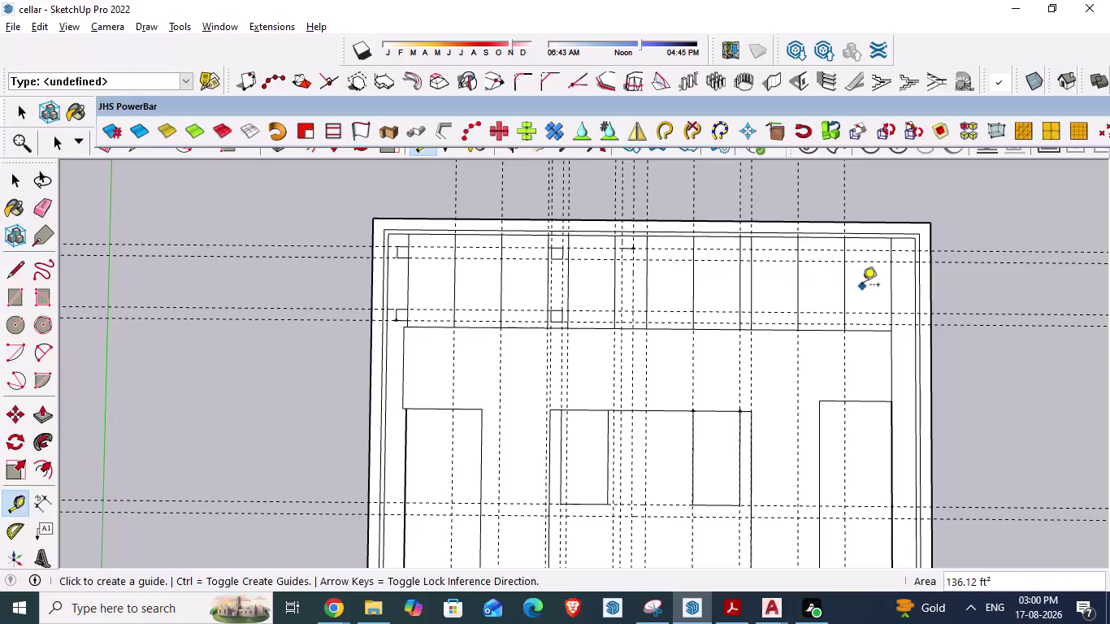
Glance at the AutoCAD parking plan and come back to the SketchUp model.
key(alt+Tab)
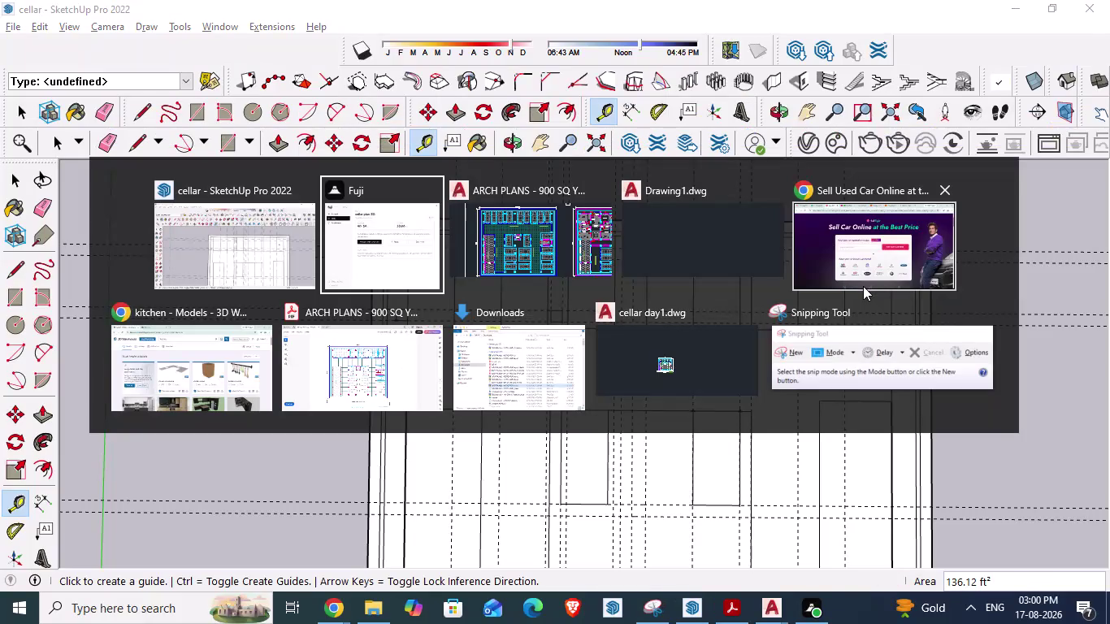
key(alt+Tab)
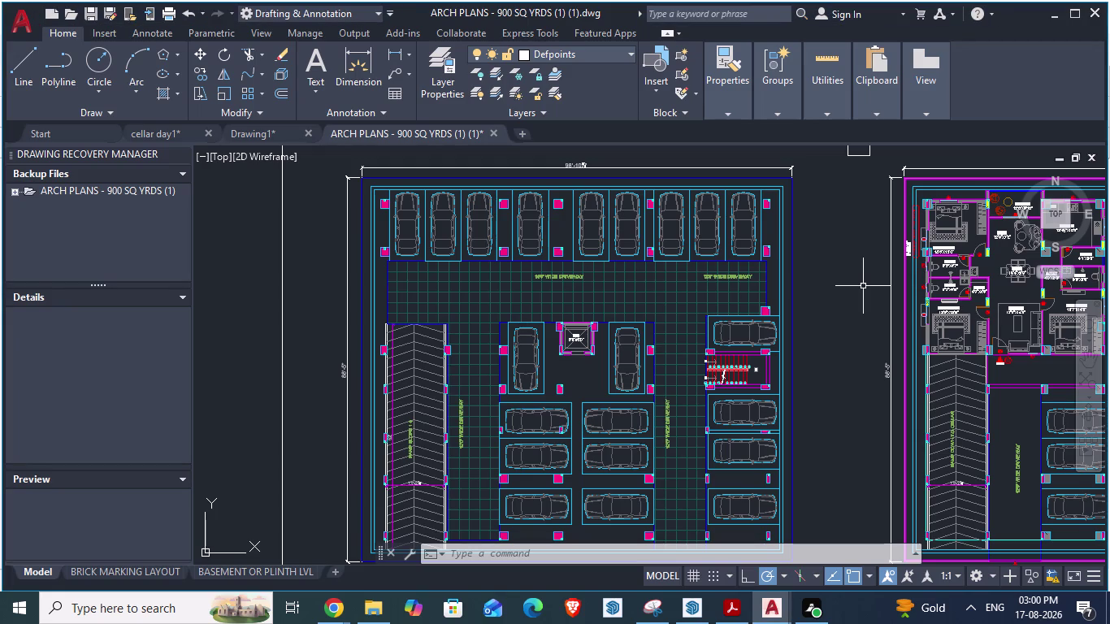
key(alt+Tab)
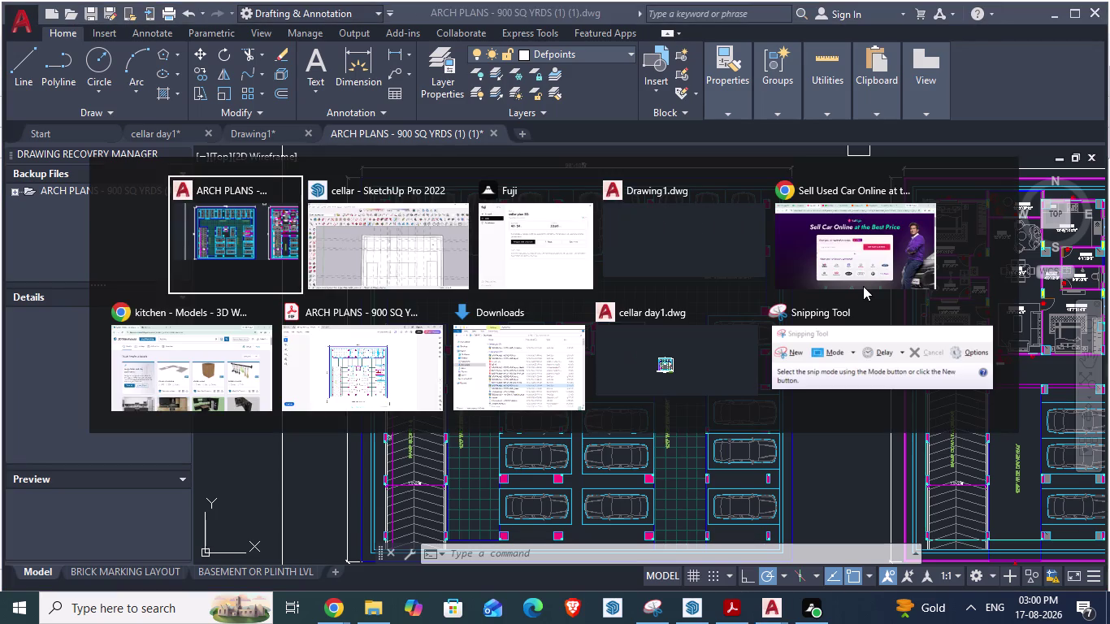
key(alt+Tab)
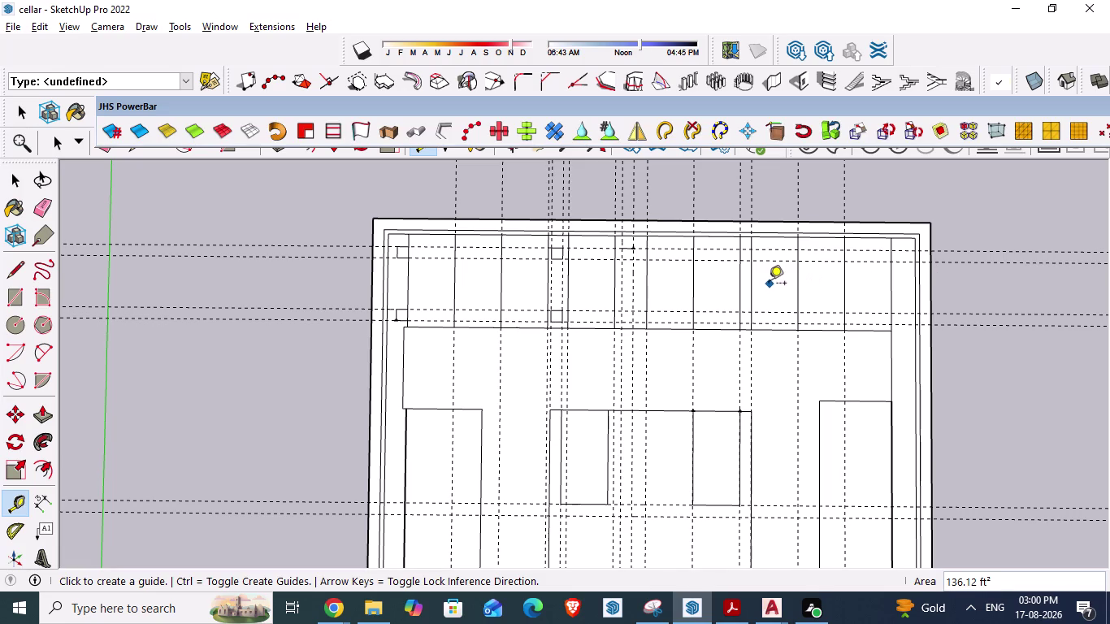
Zoom in and place a guide 6" beside the grid line near the top walls.
scroll(down, 3)
scroll(up, 3)
scroll(up, 3)
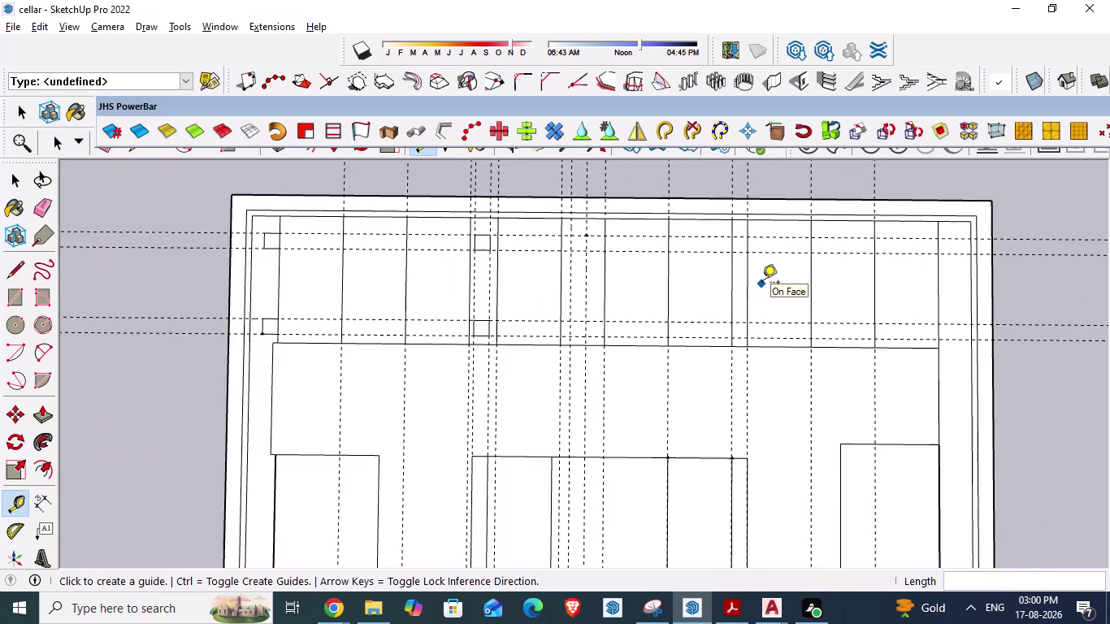
scroll(up, 3)
scroll(up, 3)
scroll(up, 3)
scroll(down, 3)
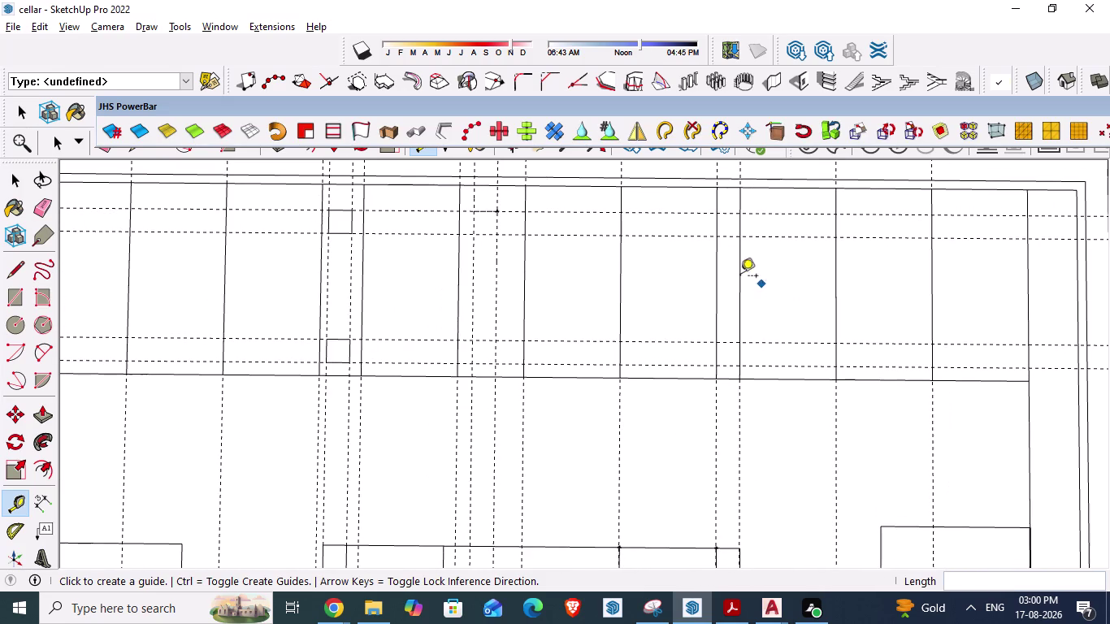
click(719, 199)
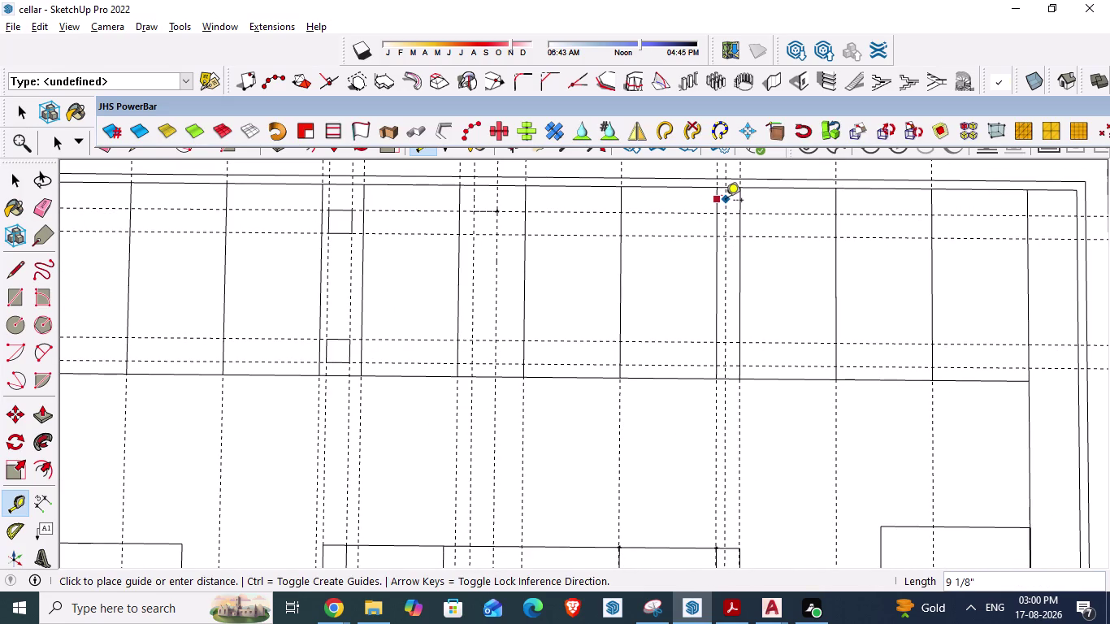
key(6)
key(shift+quotedbl)
key(Return)
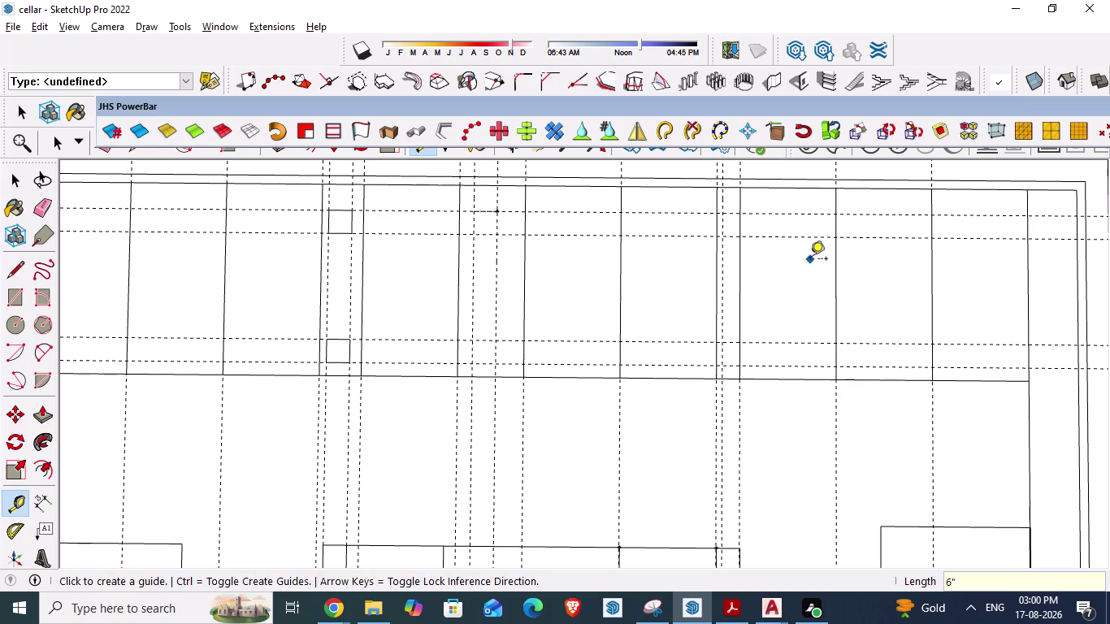
Save the model, zoom out, and switch to the AutoCAD parking plan.
key(ctrl+s)
scroll(down, 3)
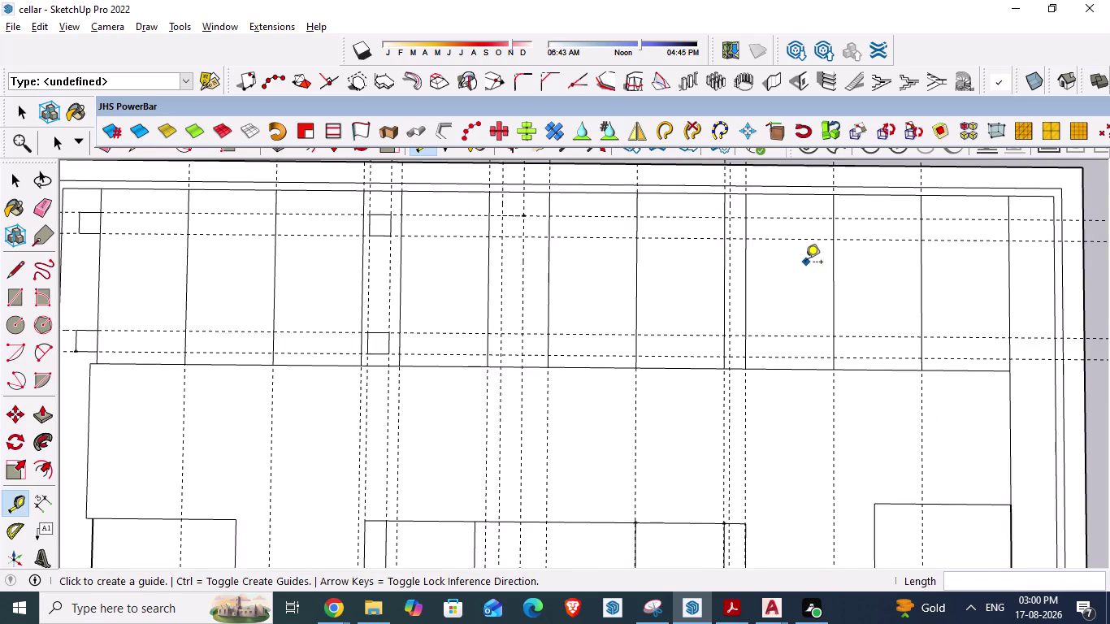
scroll(down, 3)
key(alt+Tab)
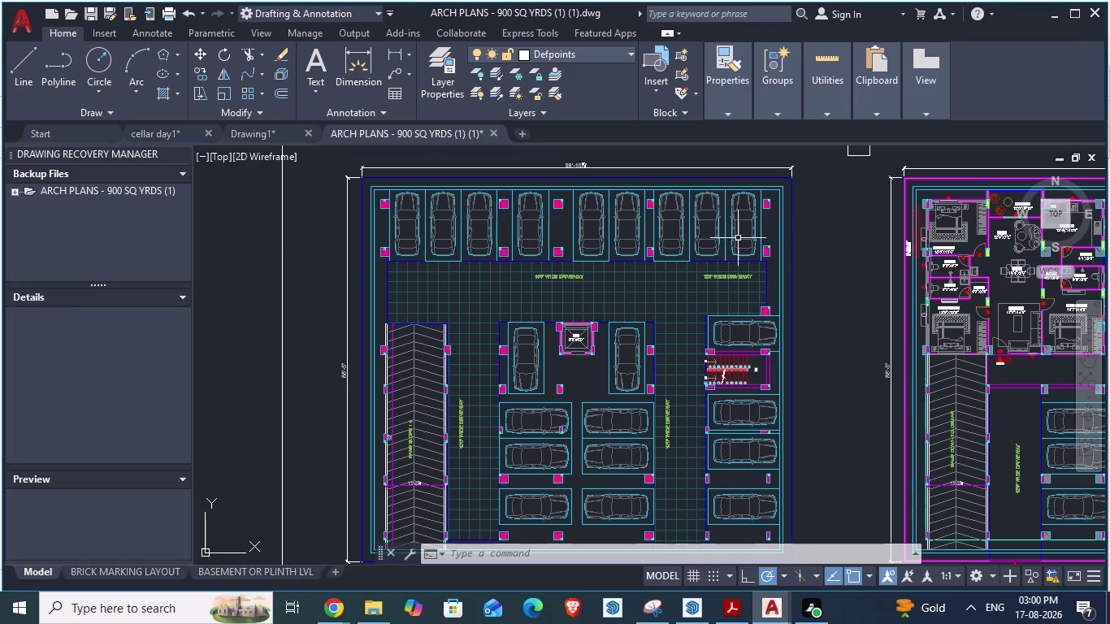
Zoom to a magenta column square and start an aligned dimension (DA).
scroll(up, 3)
key(space)
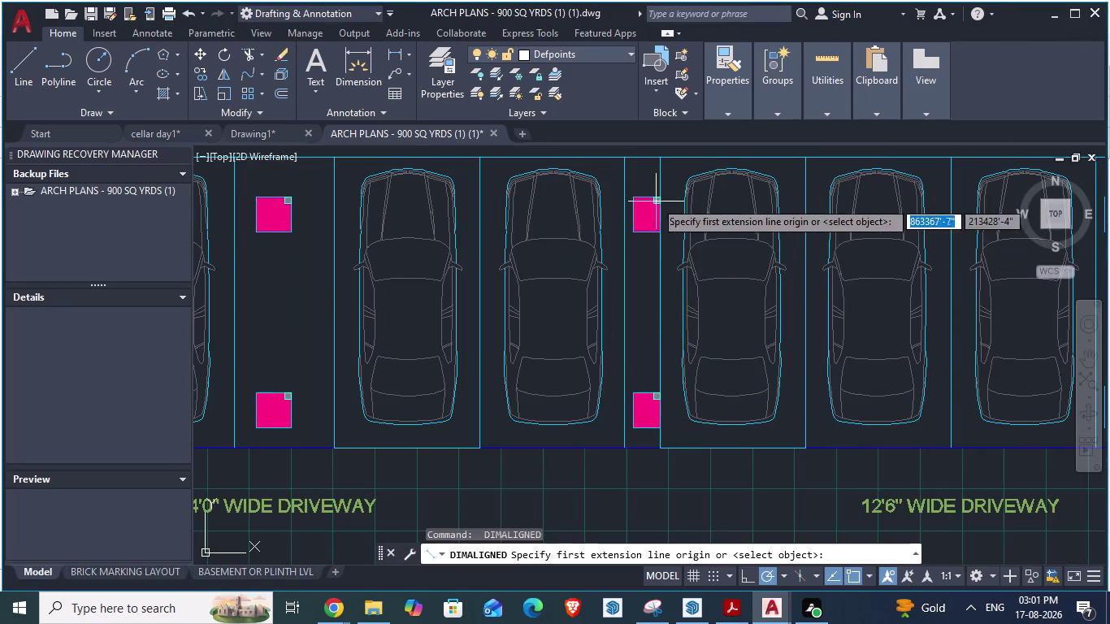
scroll(up, 3)
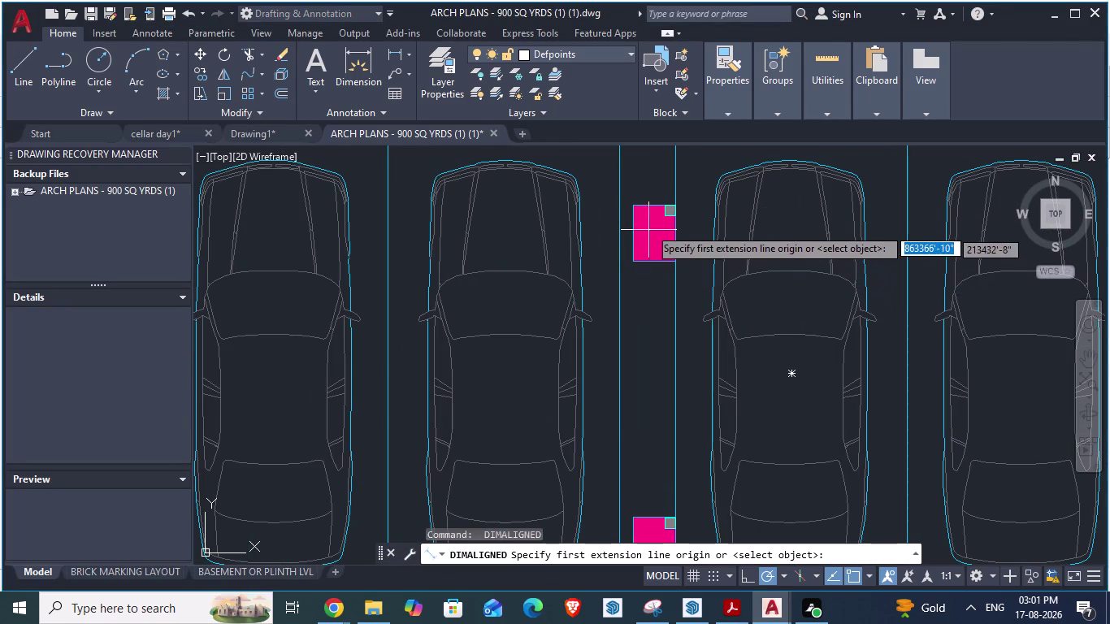
key(space)
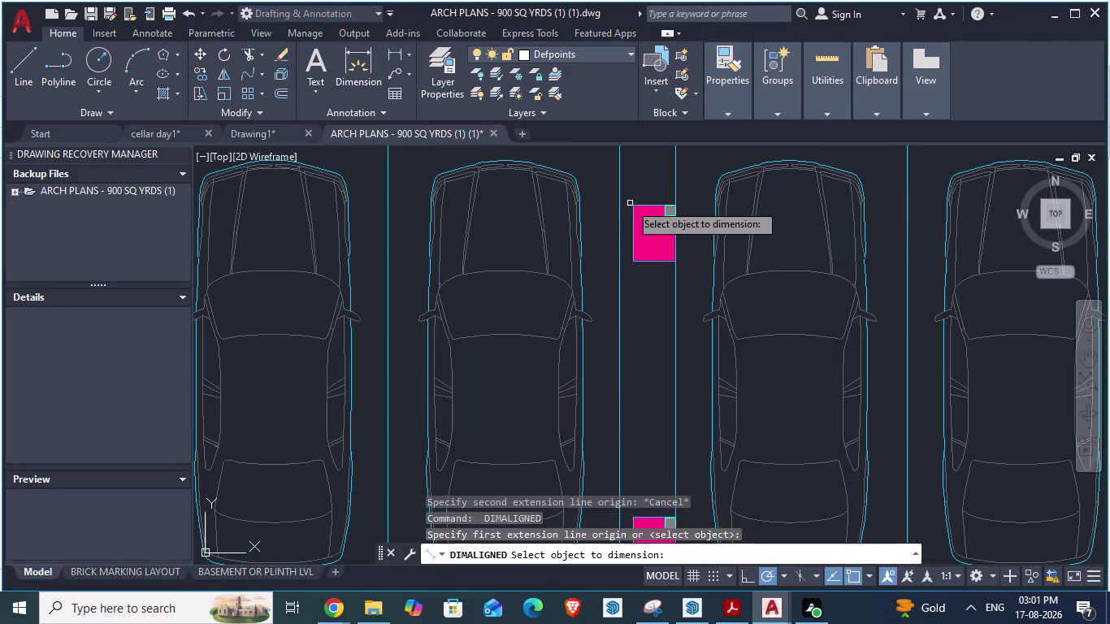
key(Escape)
text(da)
key(Return)
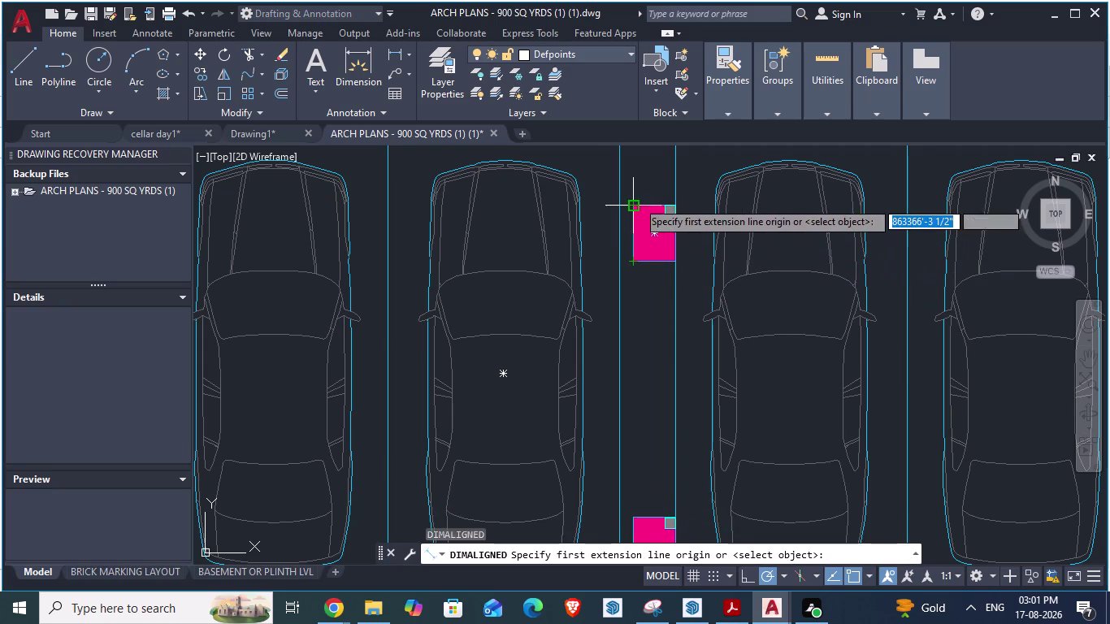
Snap the column corners to read the 0'-9" width, then return to SketchUp.
click(637, 201)
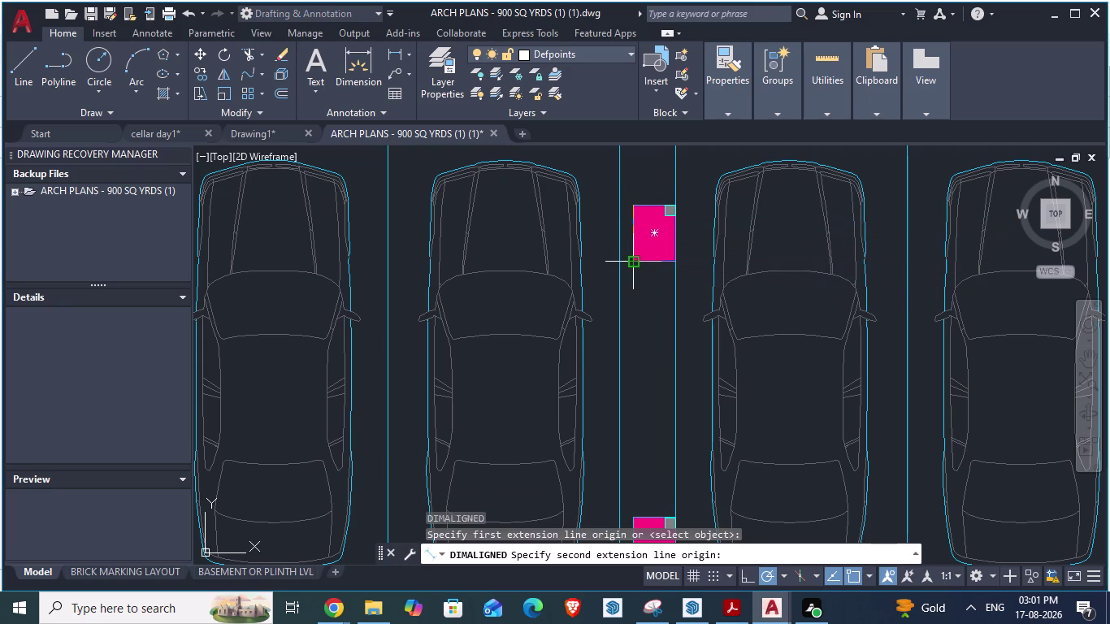
key(Escape)
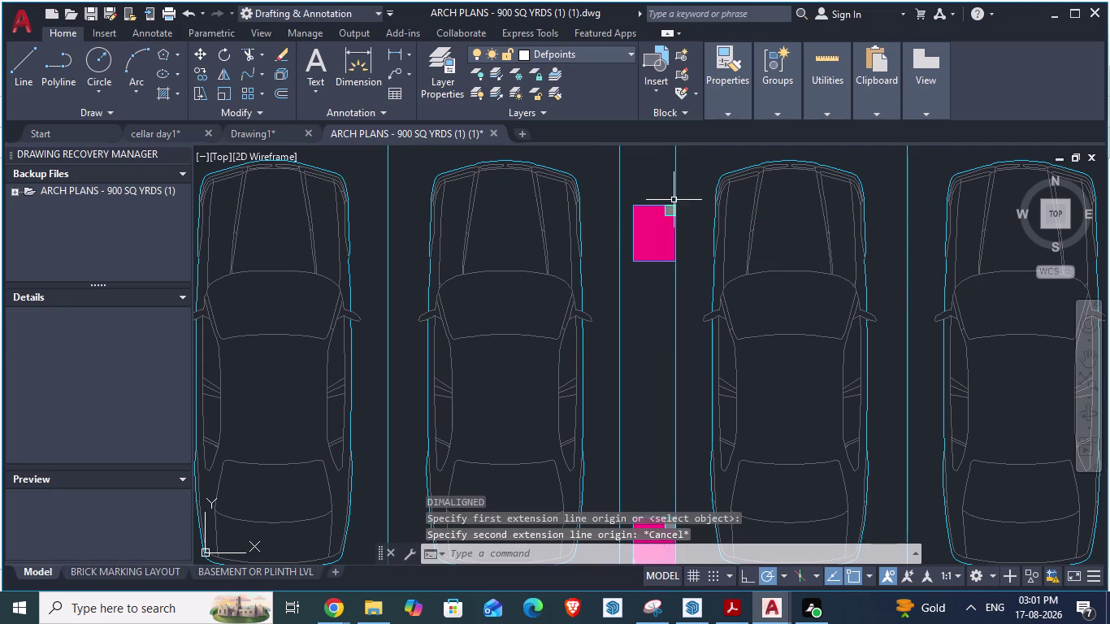
key(space)
click(675, 205)
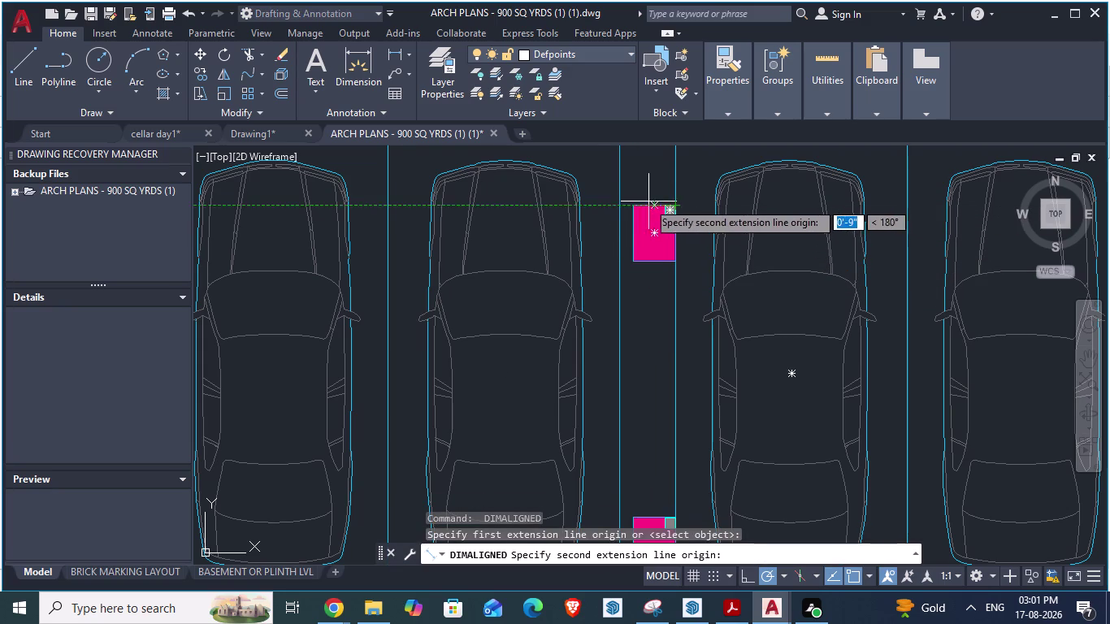
key(Escape)
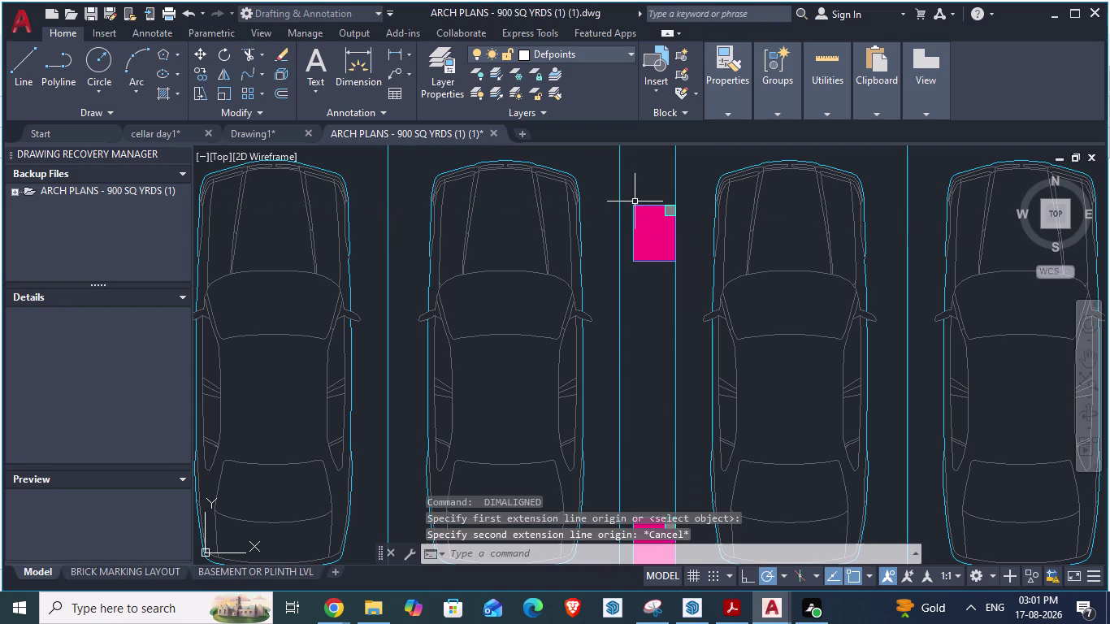
key(alt+Tab)
key(alt+Tab)
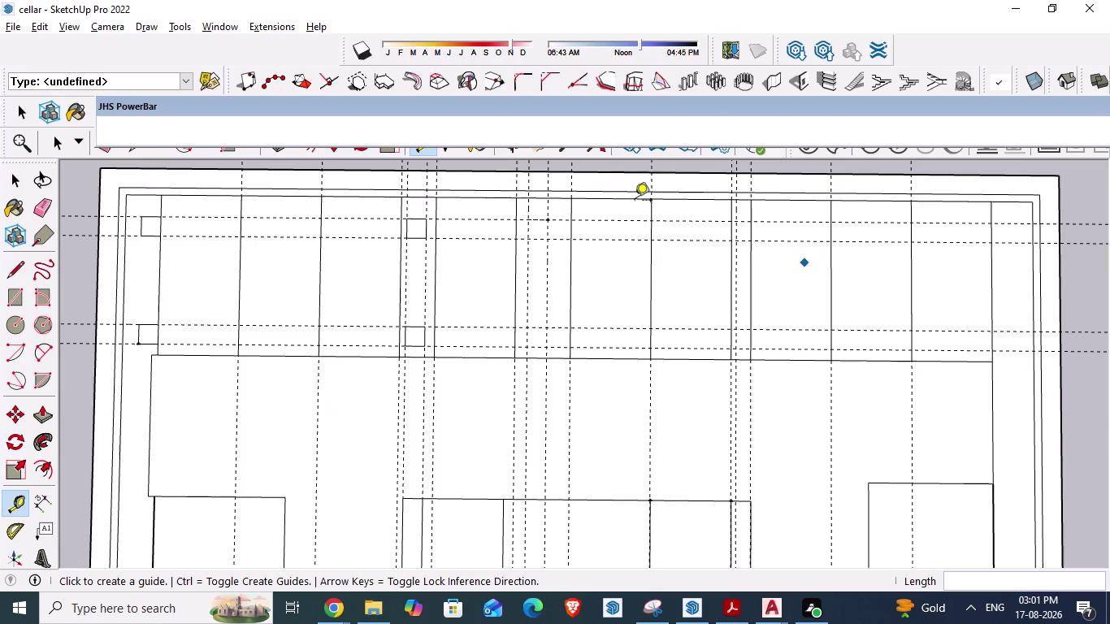
Place a guide 1' 6" from the vertical grid line.
scroll(down, 3)
scroll(up, 3)
click(719, 216)
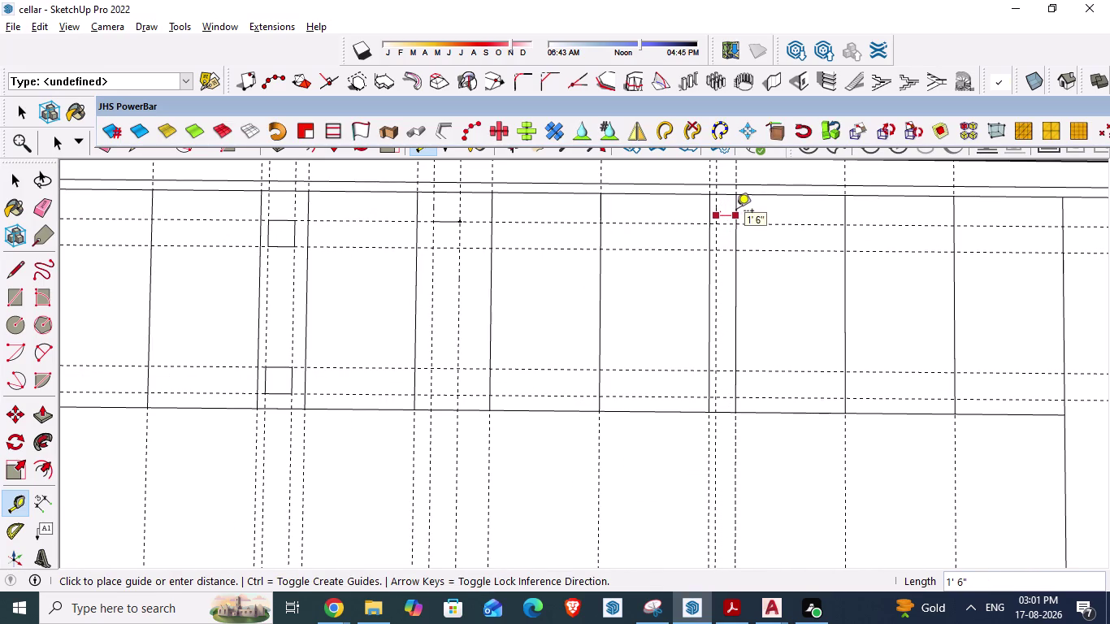
key(Escape)
scroll(down, 3)
scroll(down, 3)
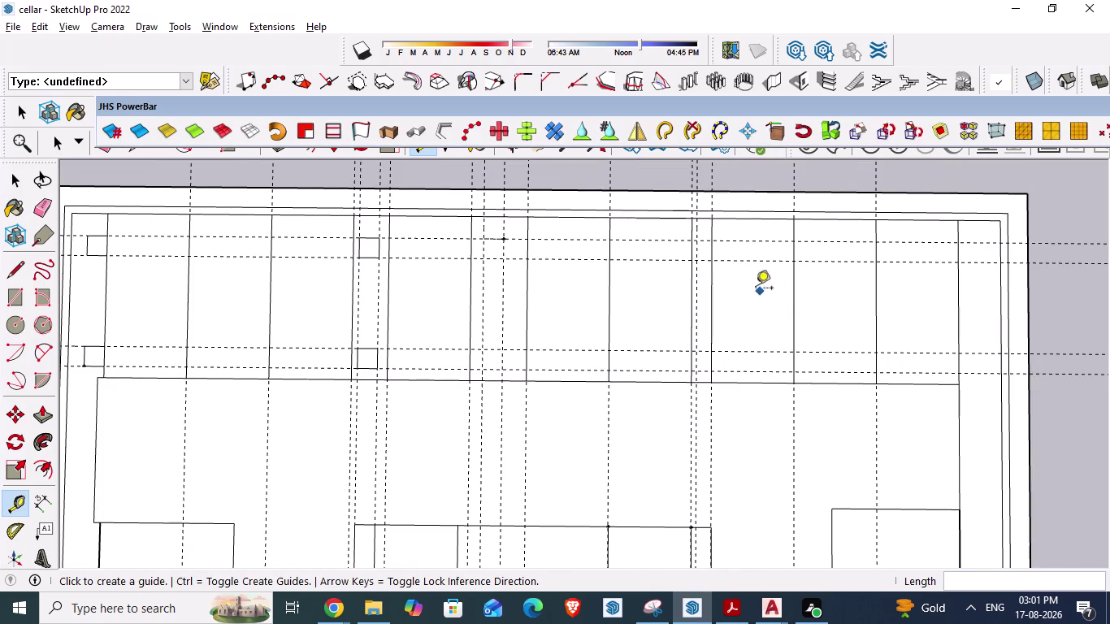
scroll(up, 3)
Trace the upper column square with the Line tool at the guide crossing.
key(l)
key(Return)
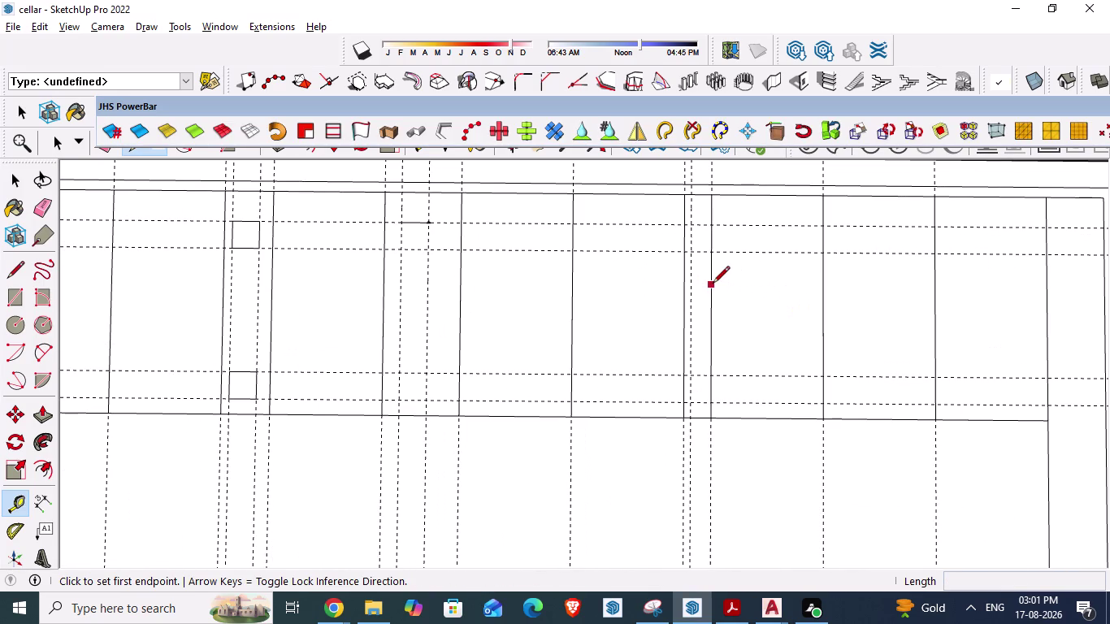
click(712, 227)
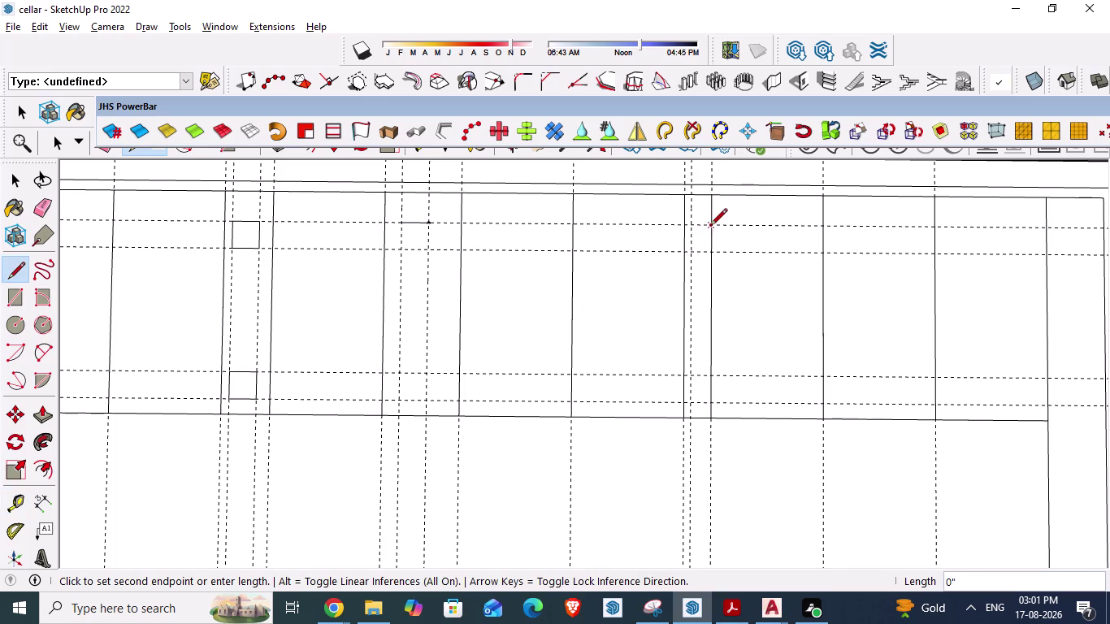
click(692, 226)
click(690, 247)
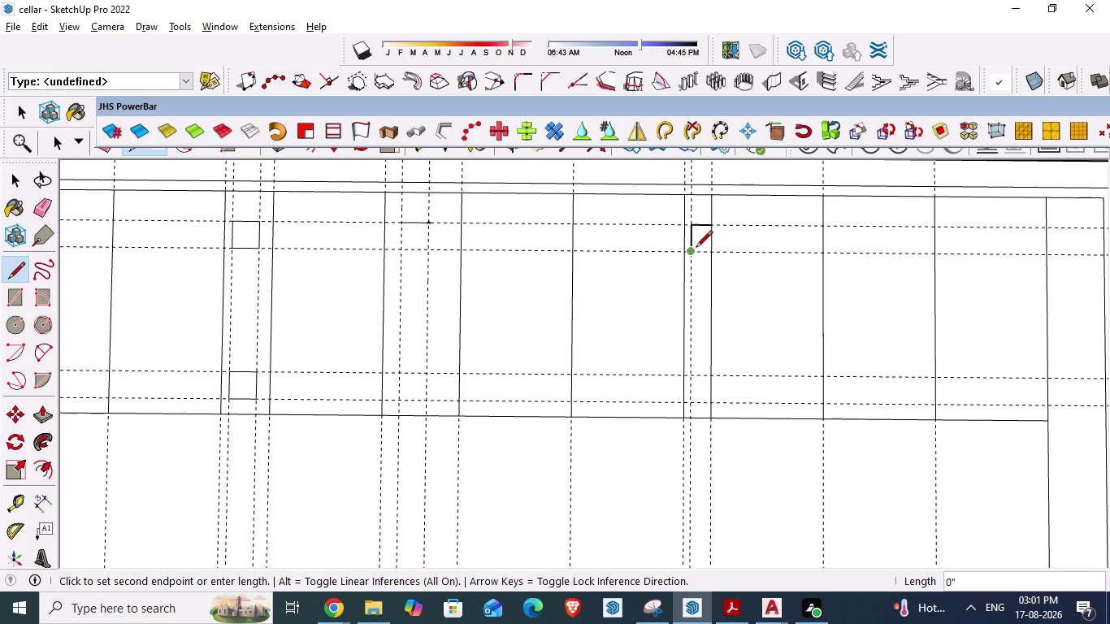
click(714, 253)
key(Escape)
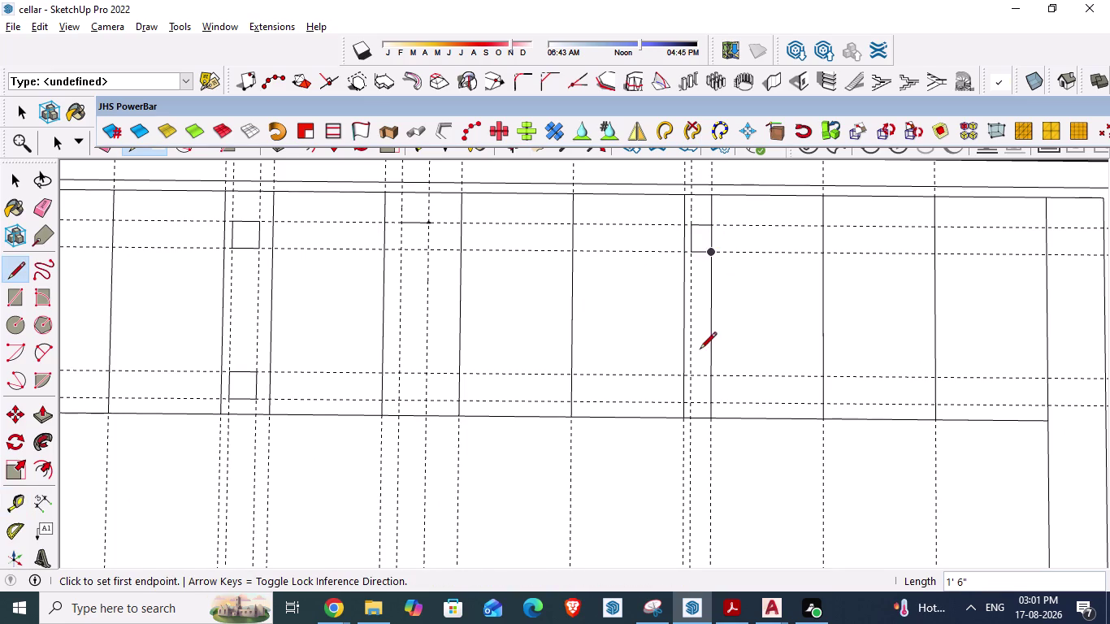
Trace the matching lower column square on the same column line.
scroll(down, 3)
scroll(up, 3)
click(712, 379)
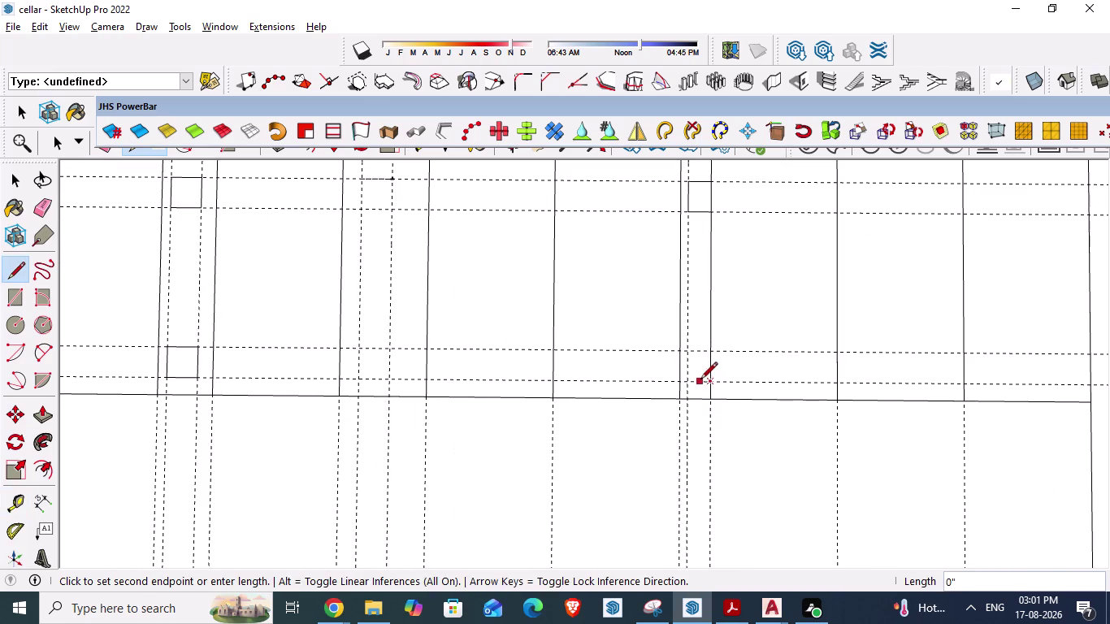
click(691, 380)
click(687, 351)
click(711, 351)
key(Escape)
Zoom out over the grid and switch to the AutoCAD parking plan.
scroll(down, 3)
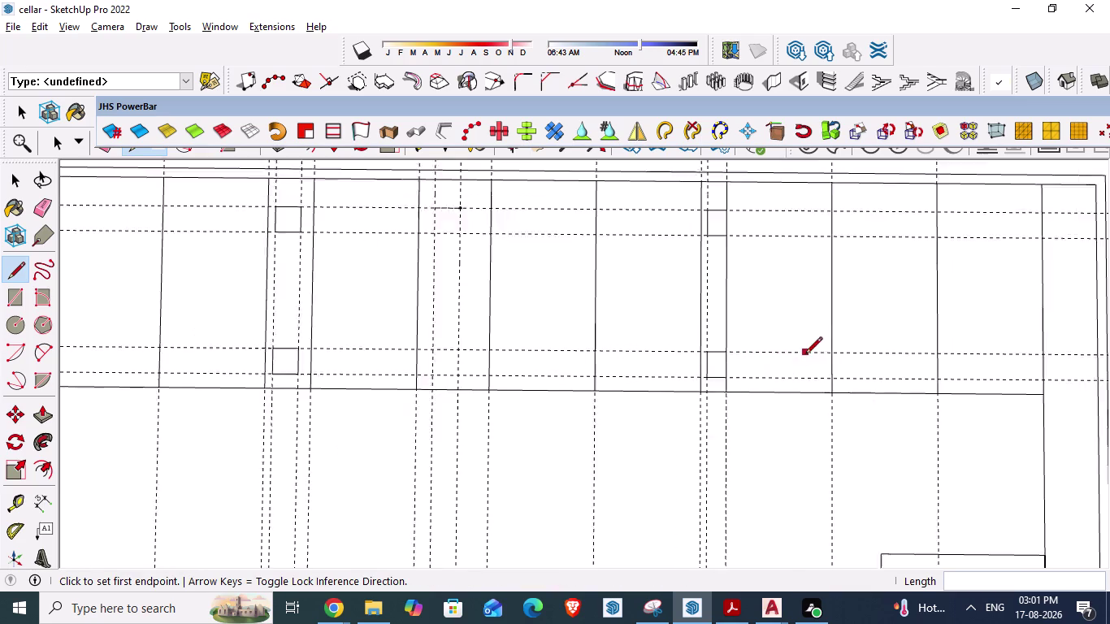
scroll(down, 3)
scroll(up, 3)
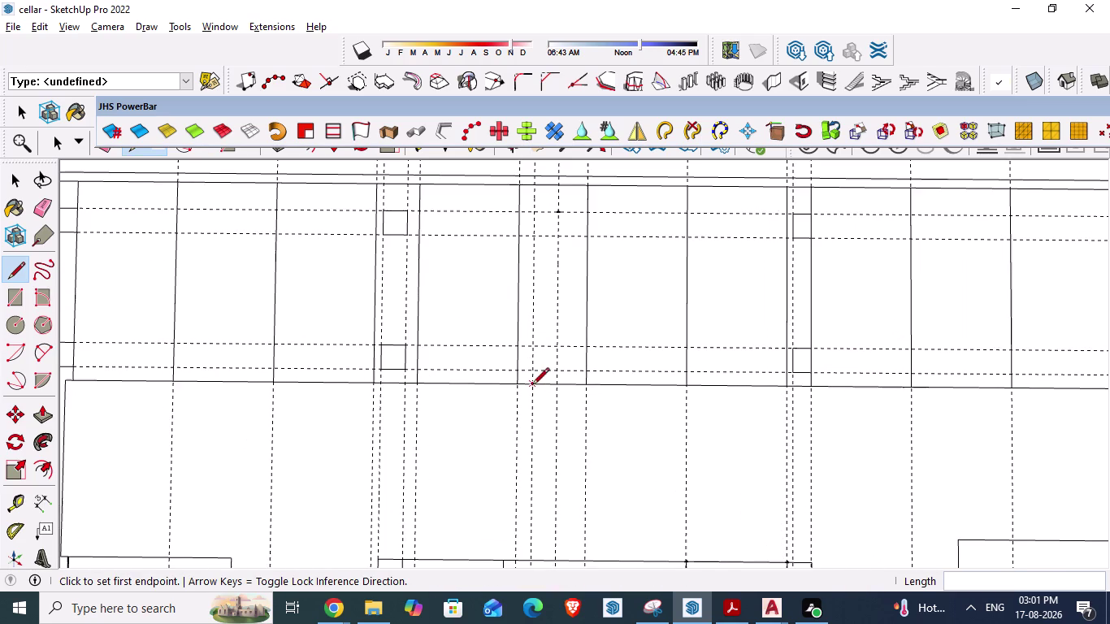
scroll(down, 3)
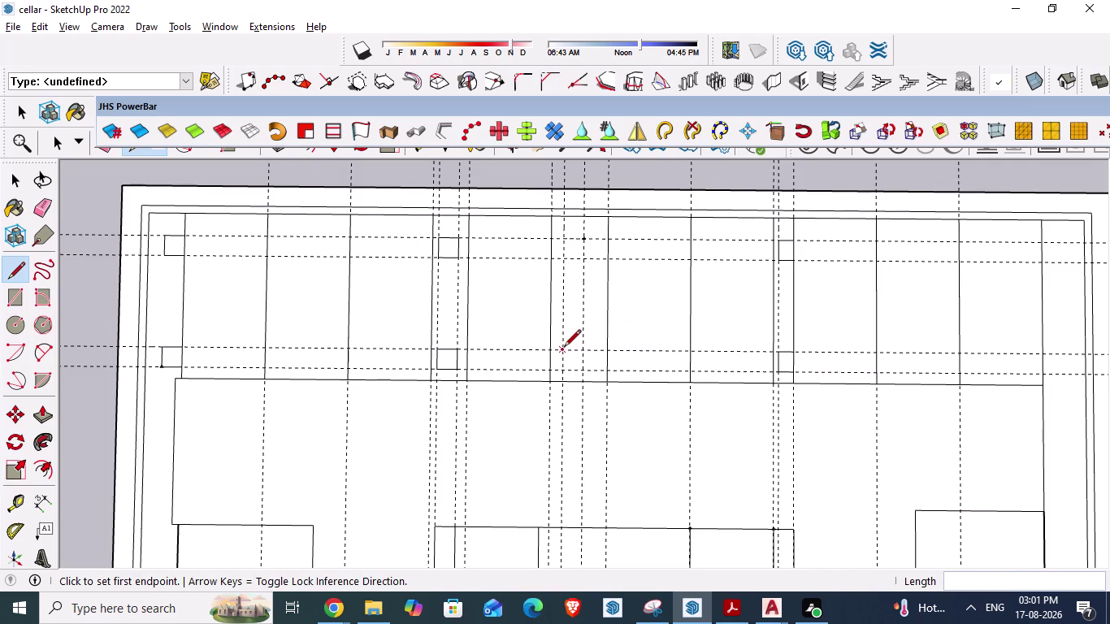
key(alt+Tab)
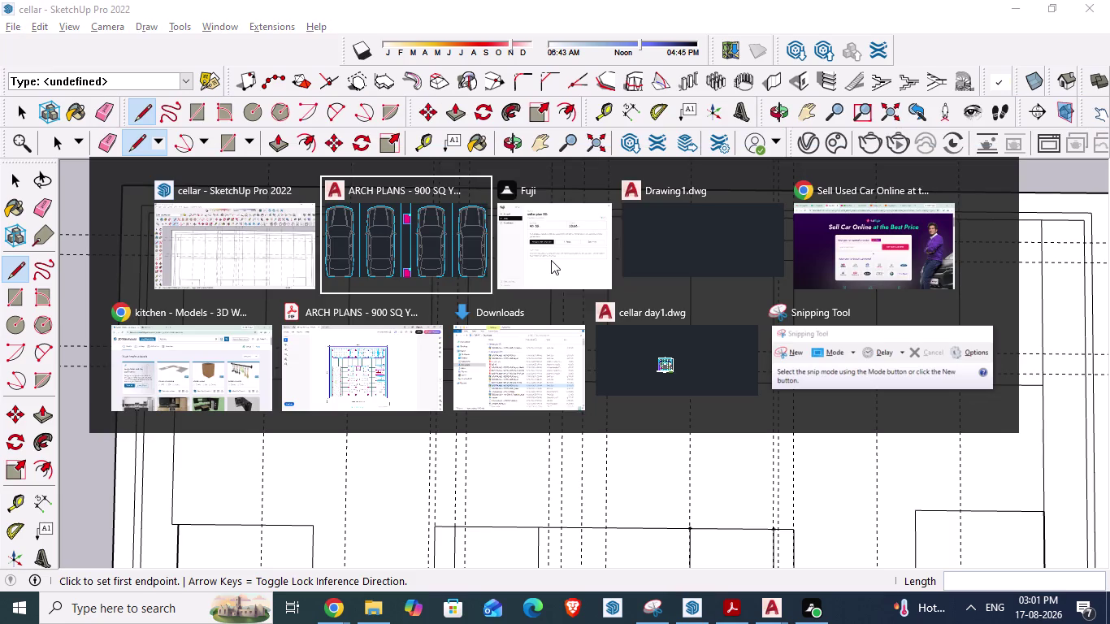
key(alt+Tab)
key(alt+Tab)
key(alt+Tab)
key(alt+Tab)
key(alt+Tab)
key(alt+Tab)
key(alt+Tab)
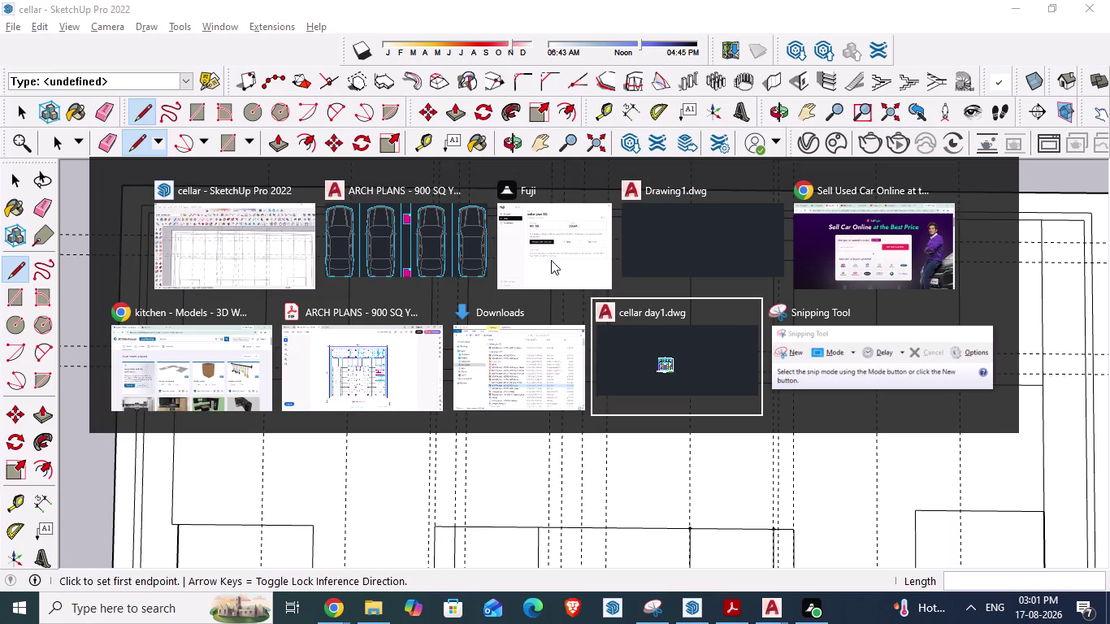
key(alt+Tab)
key(alt+Tab)
key(alt+Tab)
key(alt+Tab)
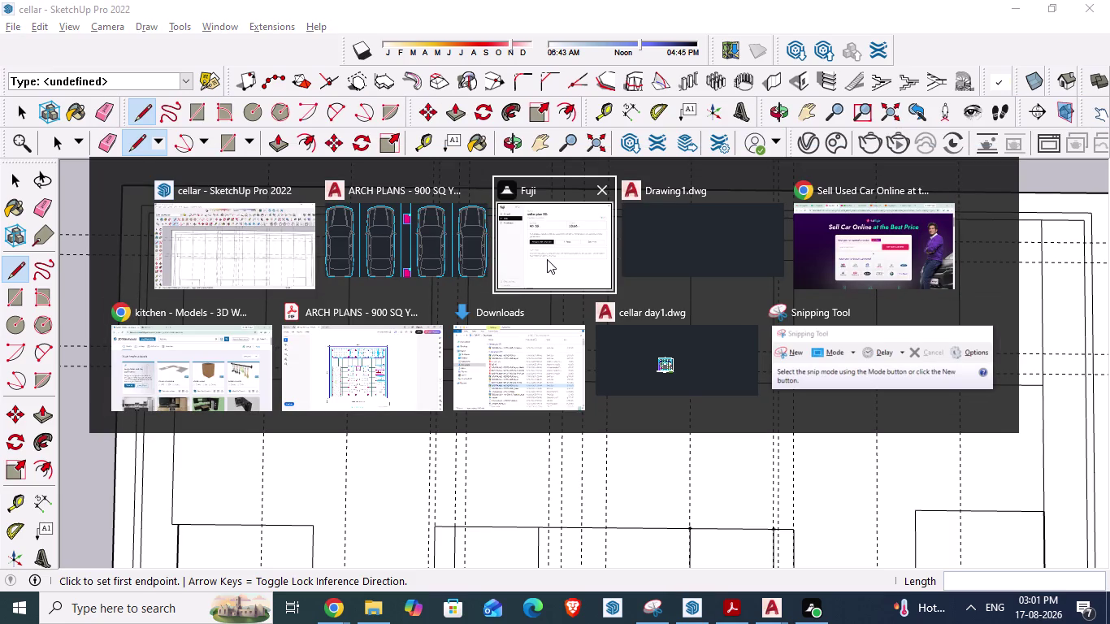
key(alt+Left)
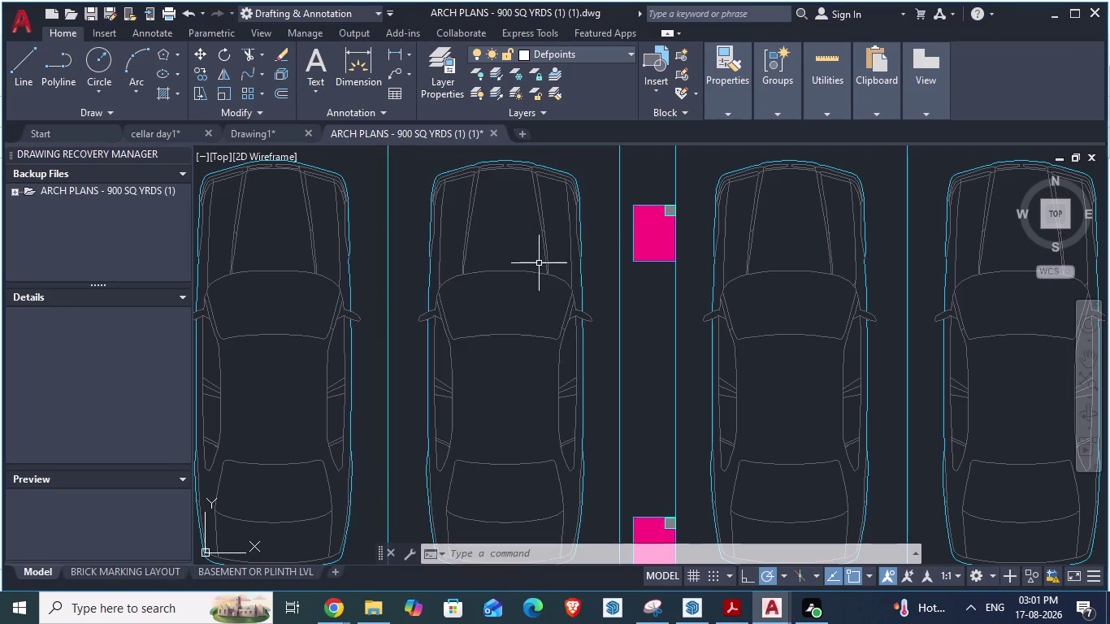
scroll(down, 3)
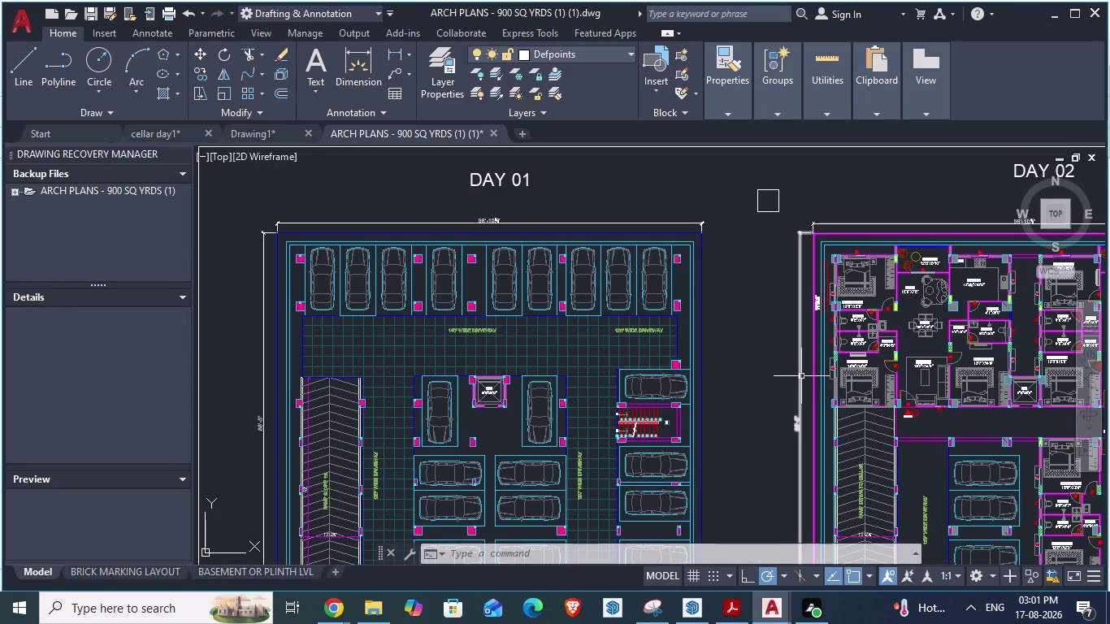
scroll(up, 3)
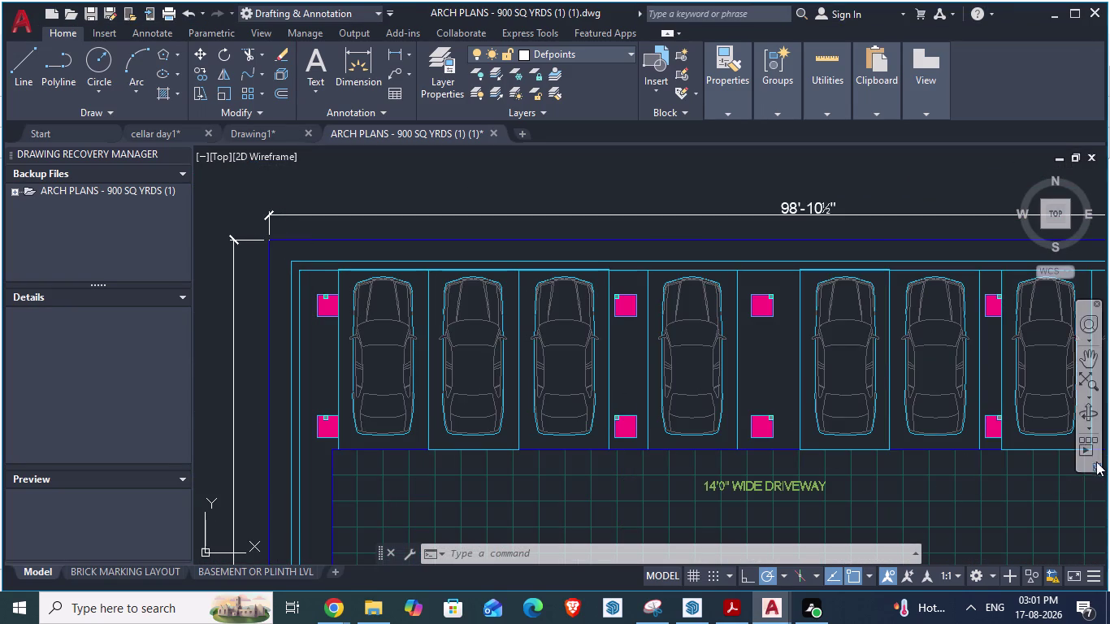
scroll(down, 3)
scroll(down, 3)
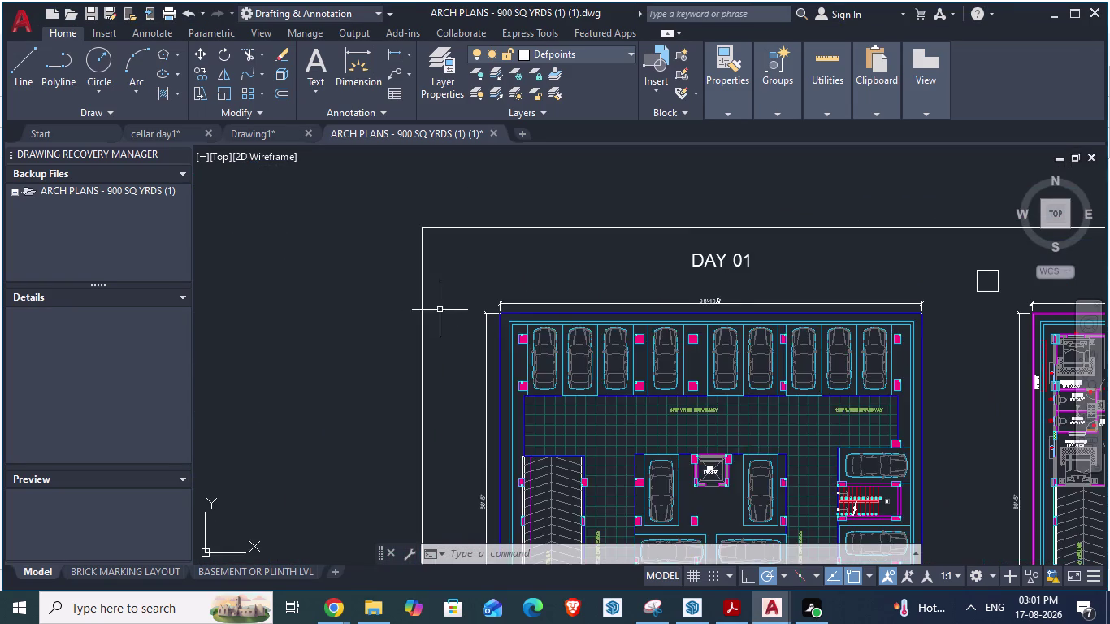
scroll(up, 3)
key(alt+Tab)
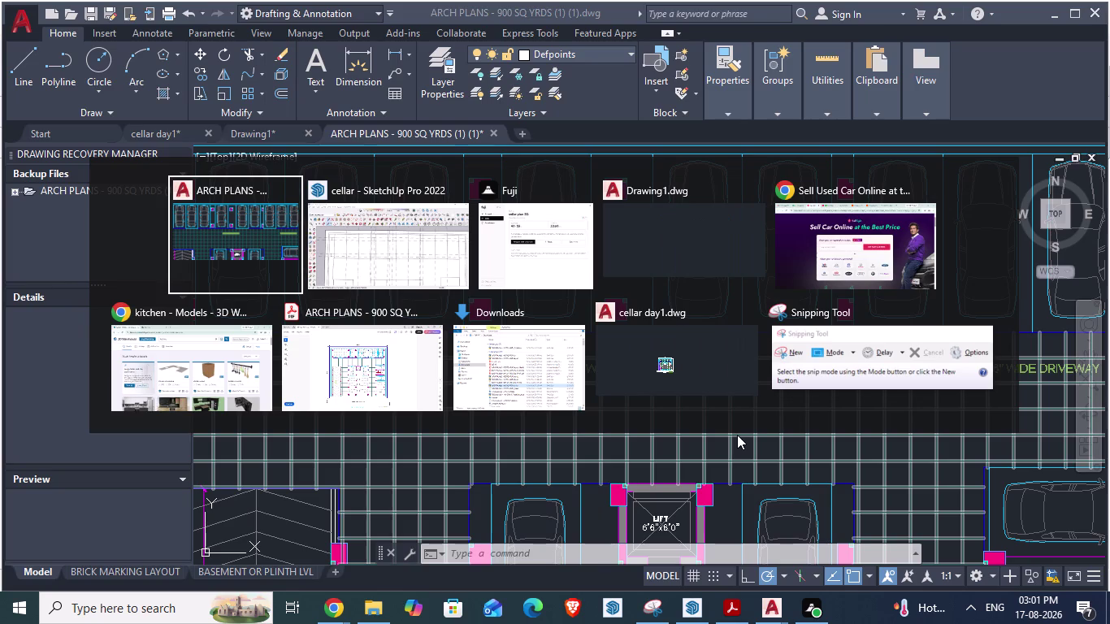
key(alt+Tab)
scroll(down, 3)
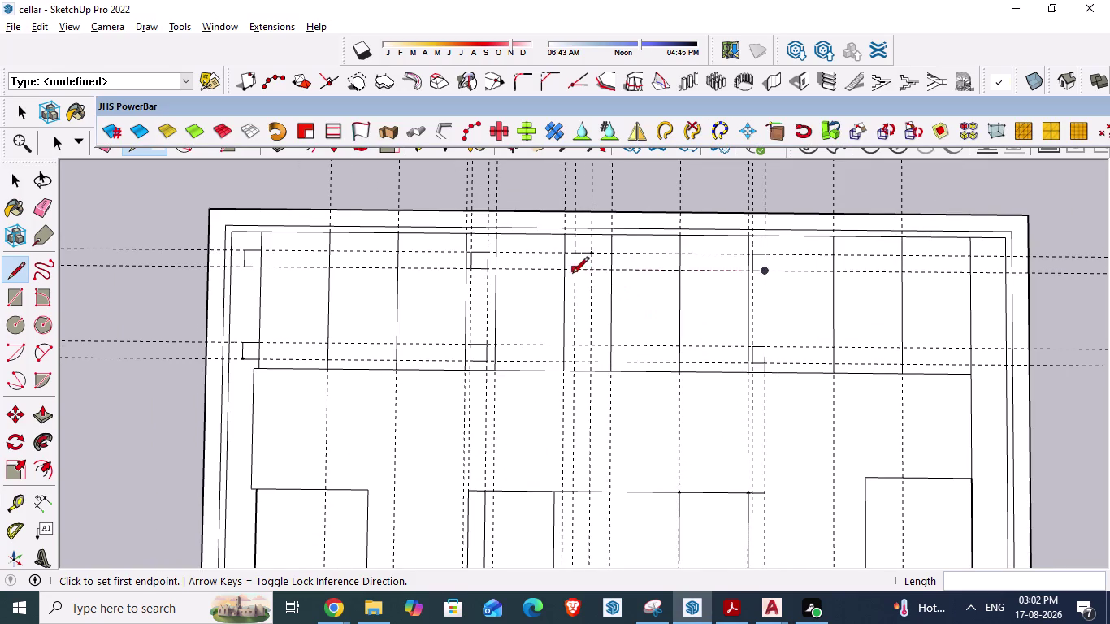
Trace 2' column squares at the upper and lower guide intersections.
scroll(up, 3)
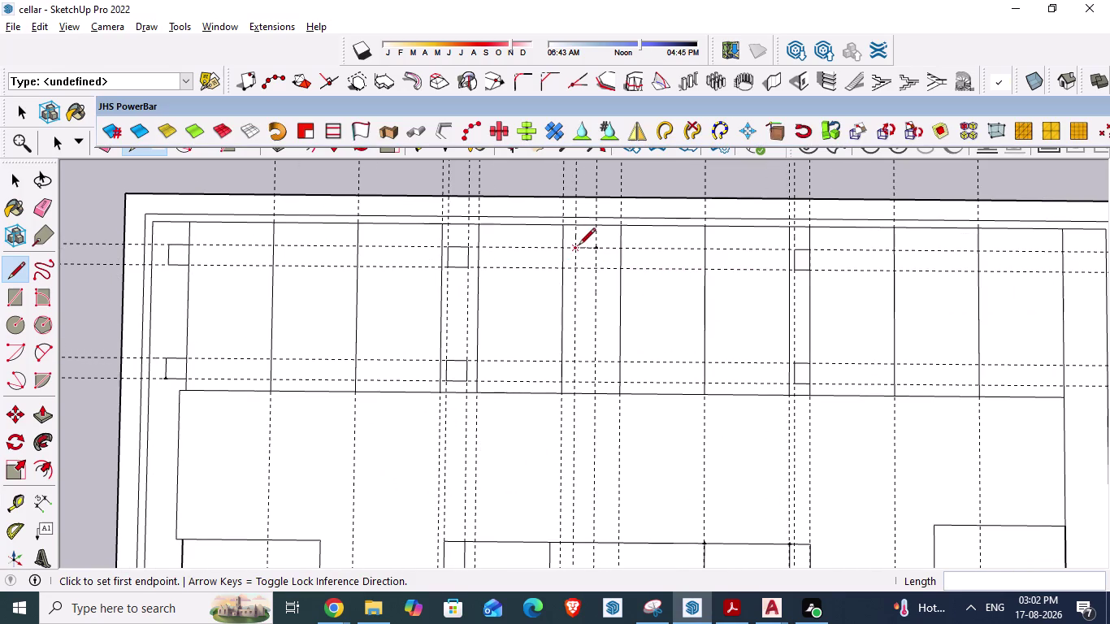
click(578, 246)
click(575, 269)
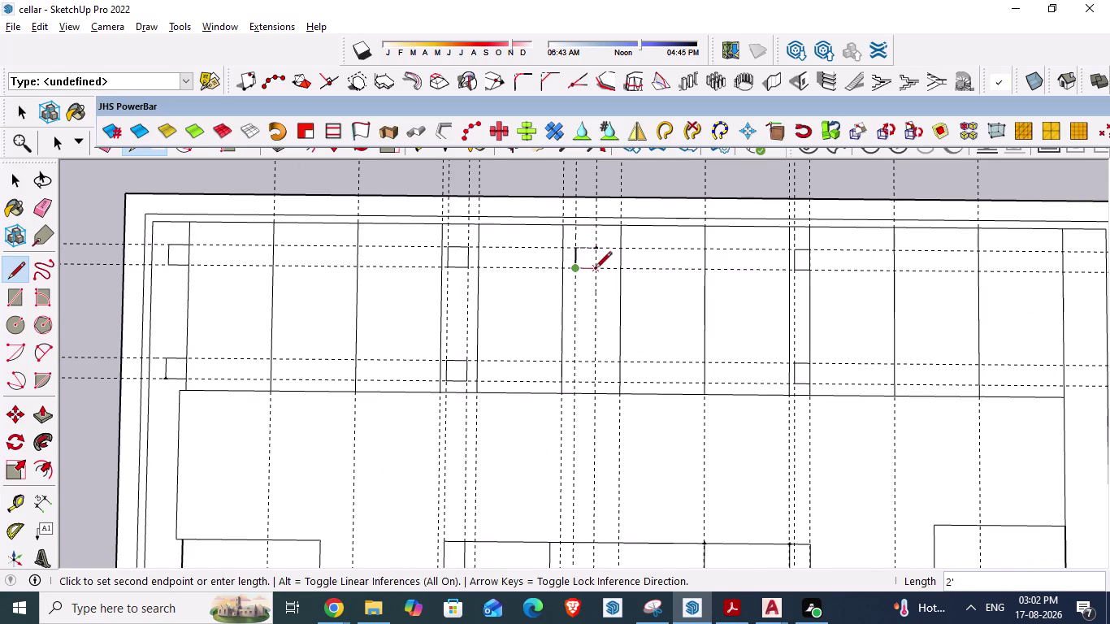
click(594, 270)
click(596, 250)
click(577, 249)
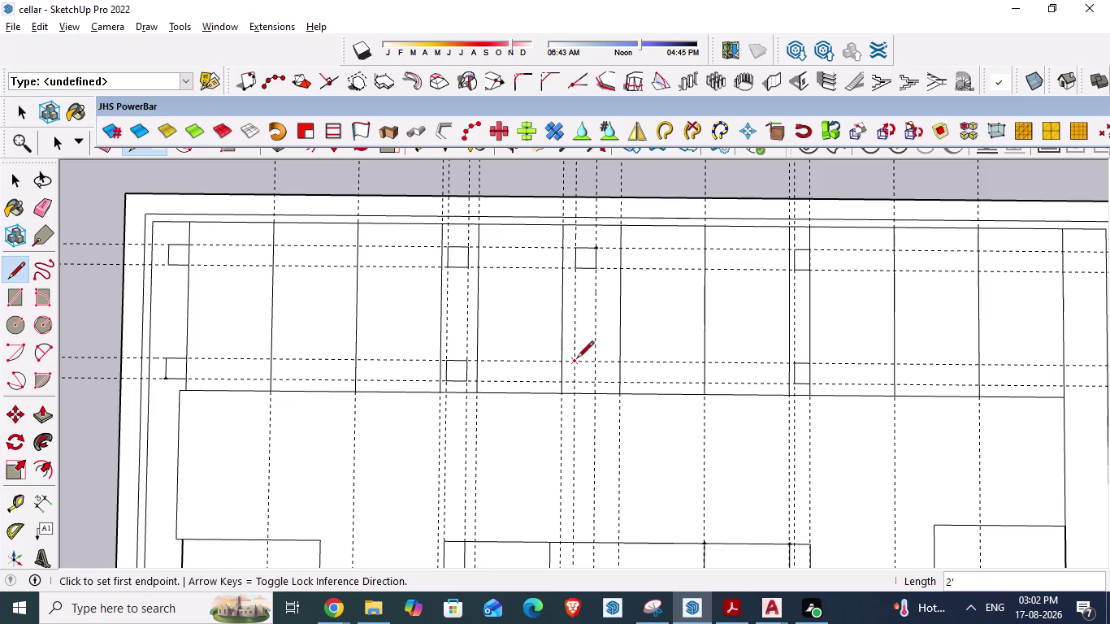
click(580, 359)
click(579, 376)
click(598, 378)
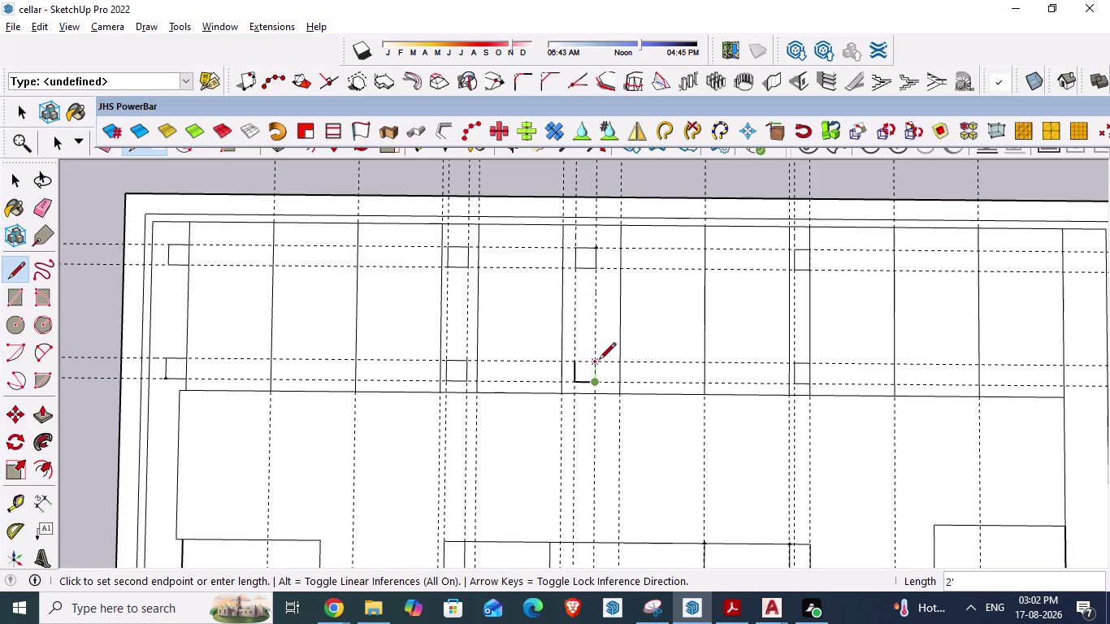
click(599, 361)
click(581, 362)
Pick a reference edge with the Tape Measure to begin a new guide offset.
scroll(up, 3)
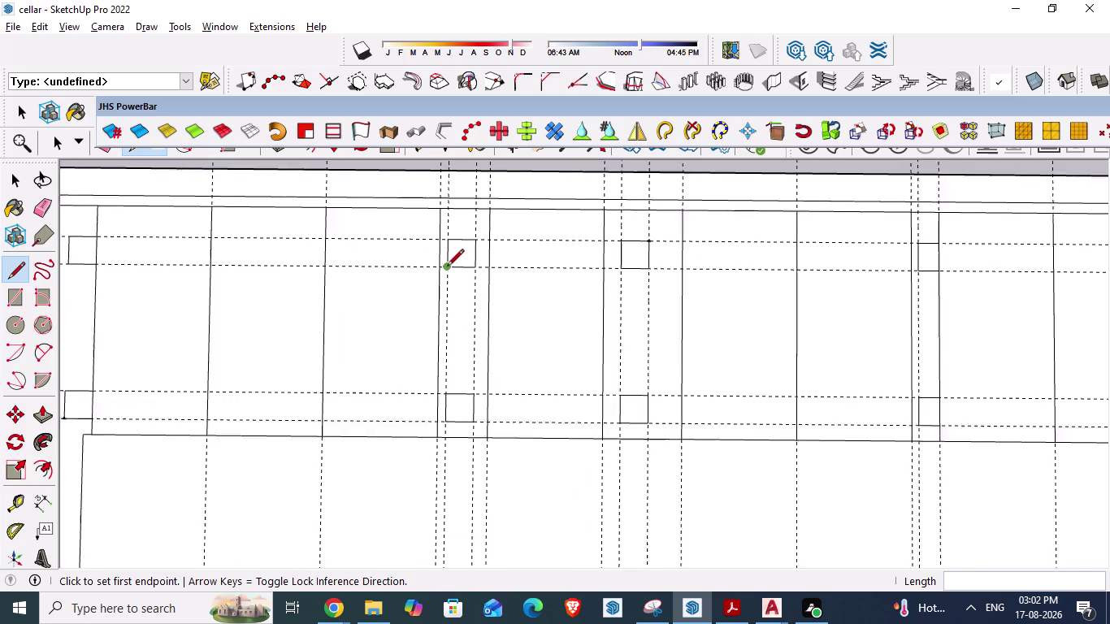
scroll(up, 3)
key(t)
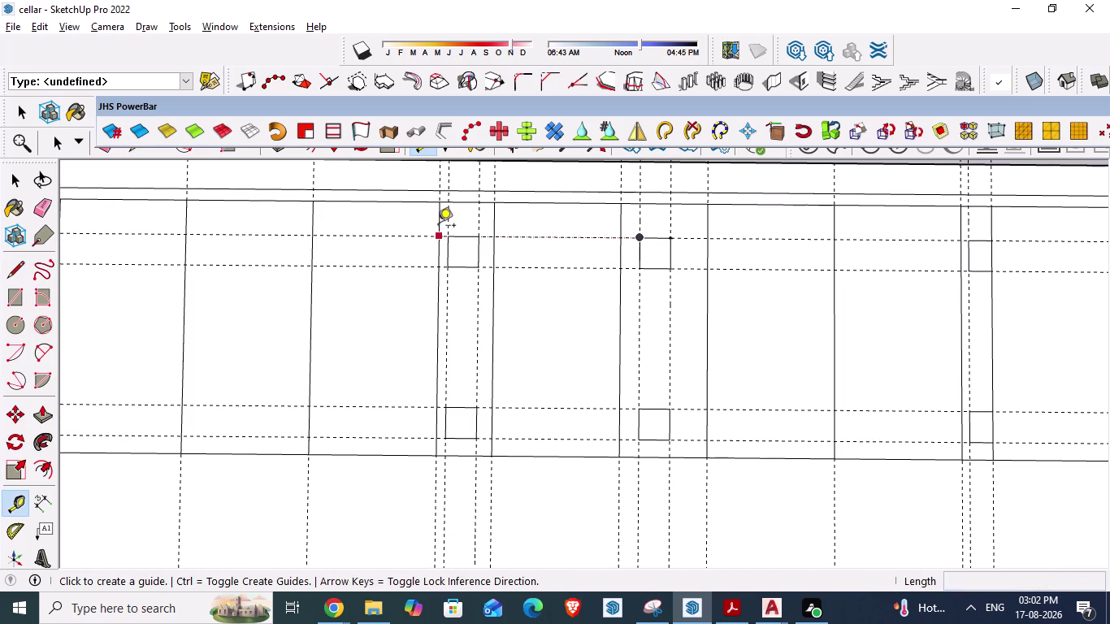
click(438, 227)
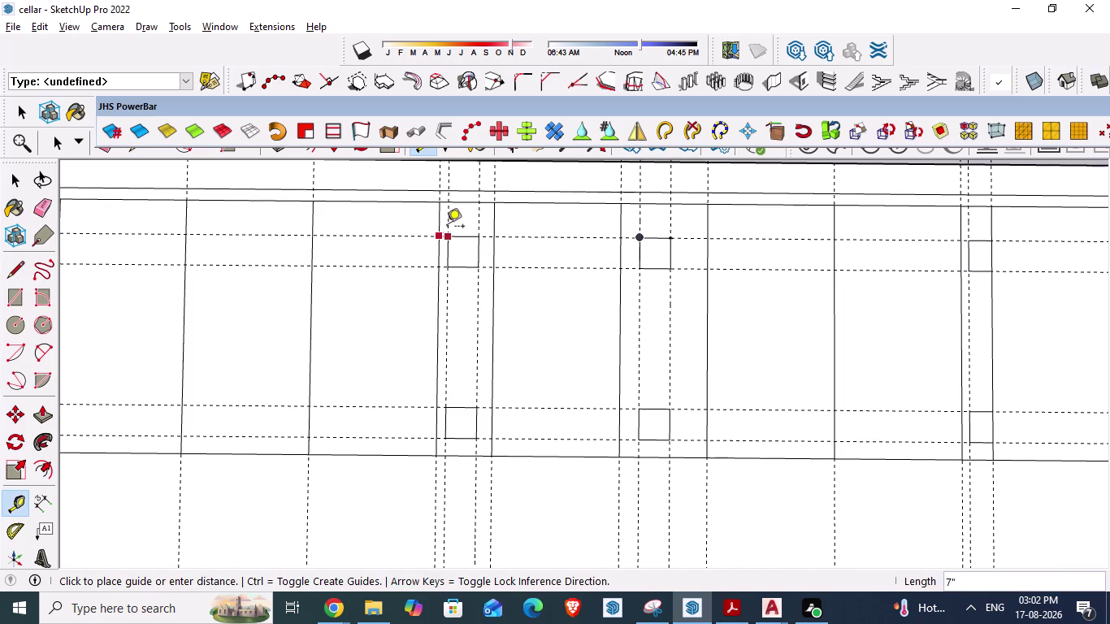
key(Escape)
In AutoCAD, try an aligned dimension, cancel it, and zoom around the parking plan.
key(alt+Tab)
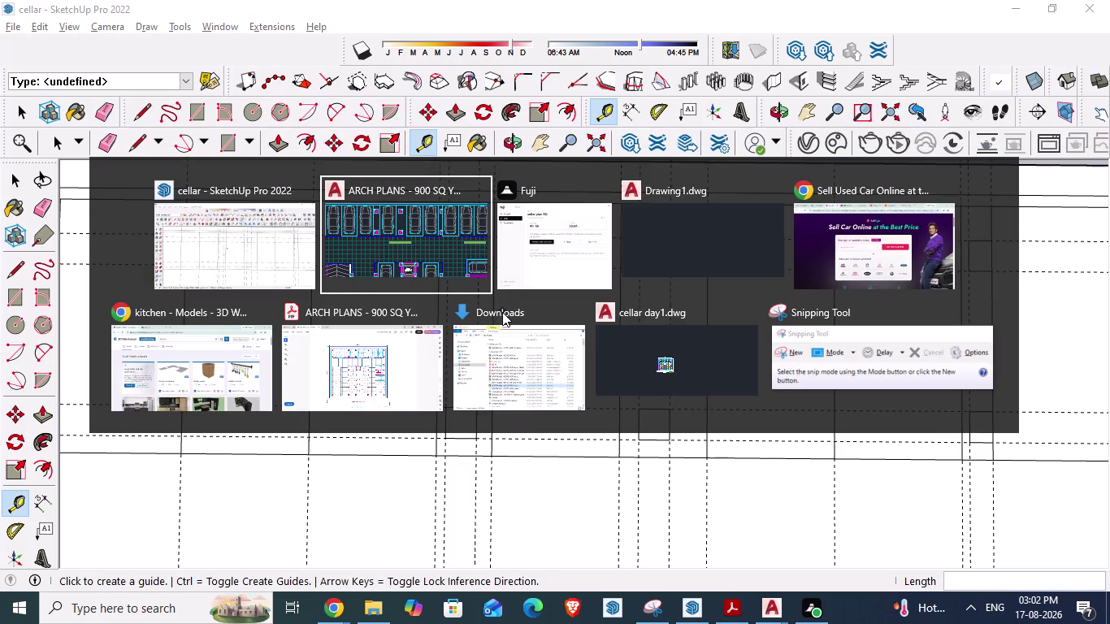
scroll(up, 3)
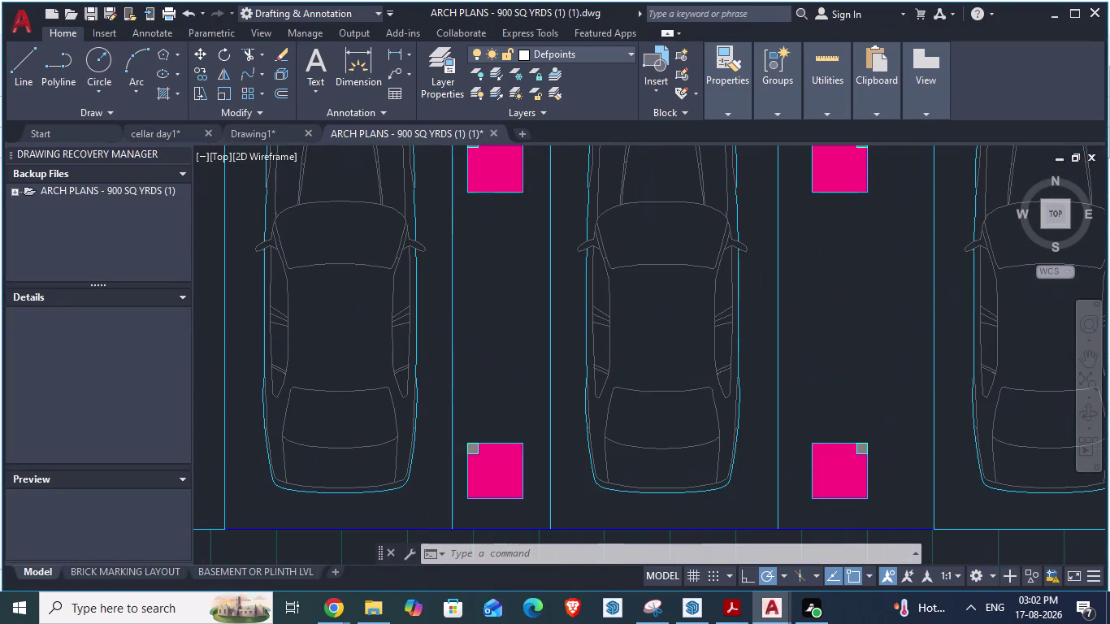
text(da)
key(Return)
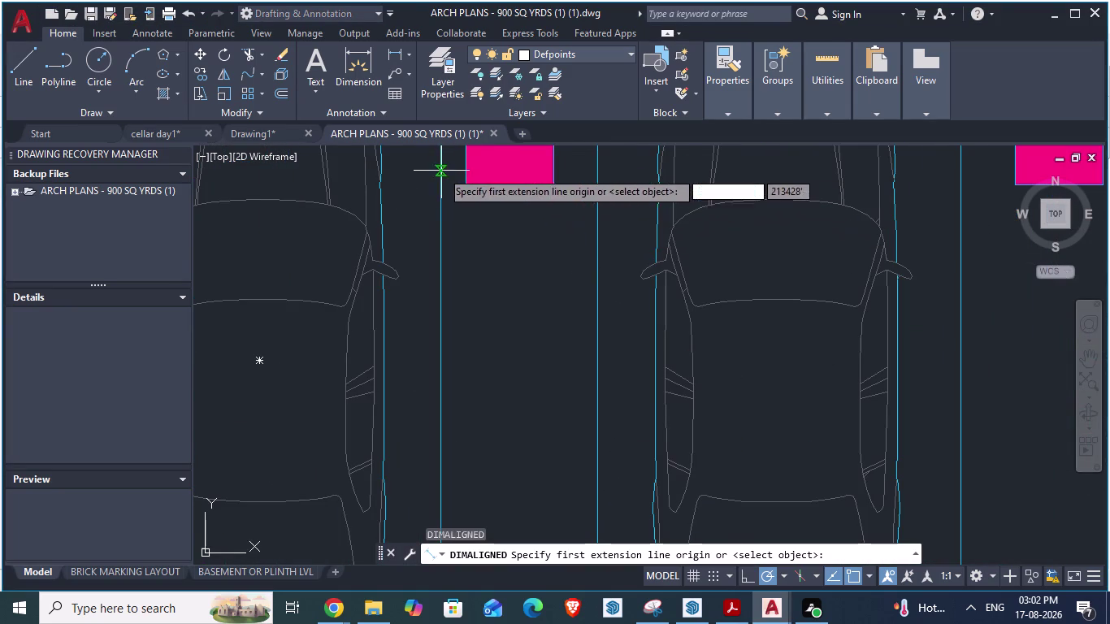
click(443, 170)
key(Escape)
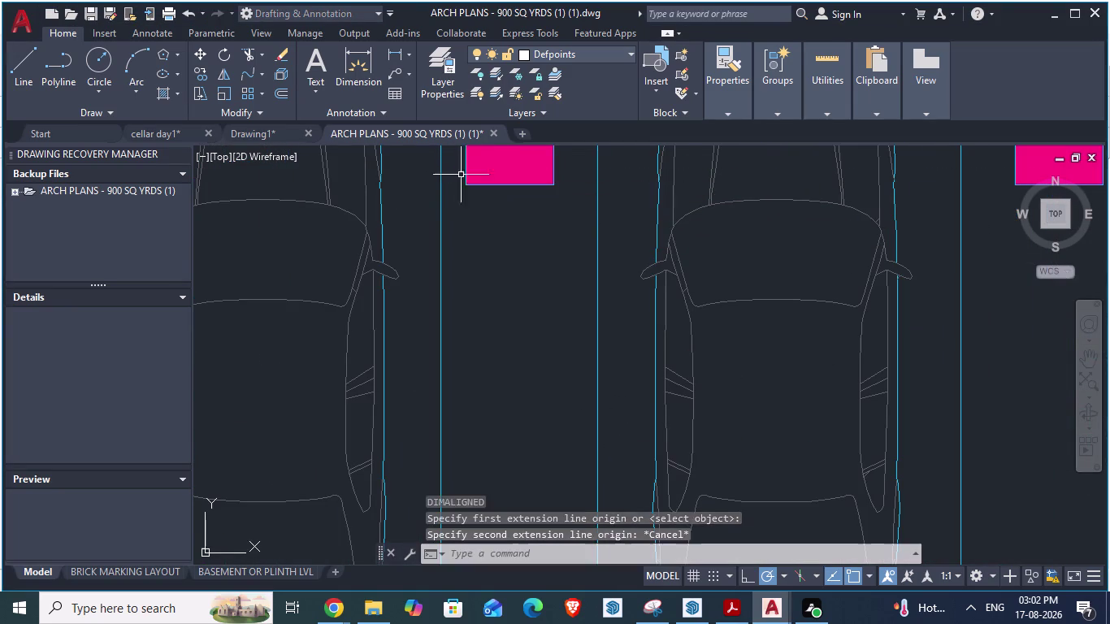
scroll(down, 3)
scroll(down, 3)
scroll(up, 3)
scroll(down, 3)
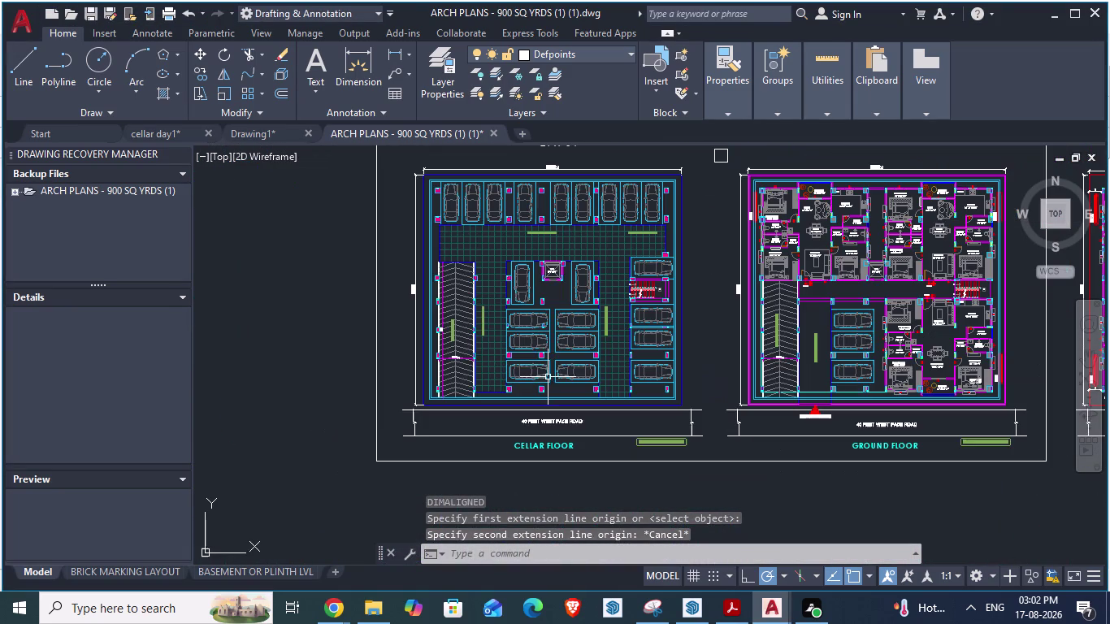
scroll(up, 3)
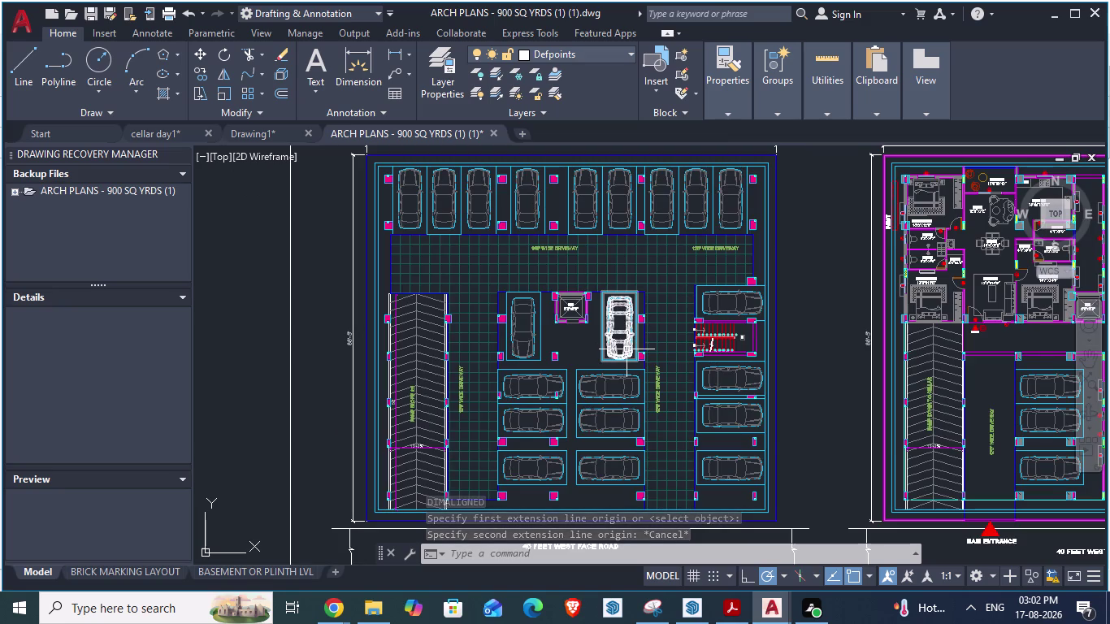
scroll(up, 3)
scroll(down, 3)
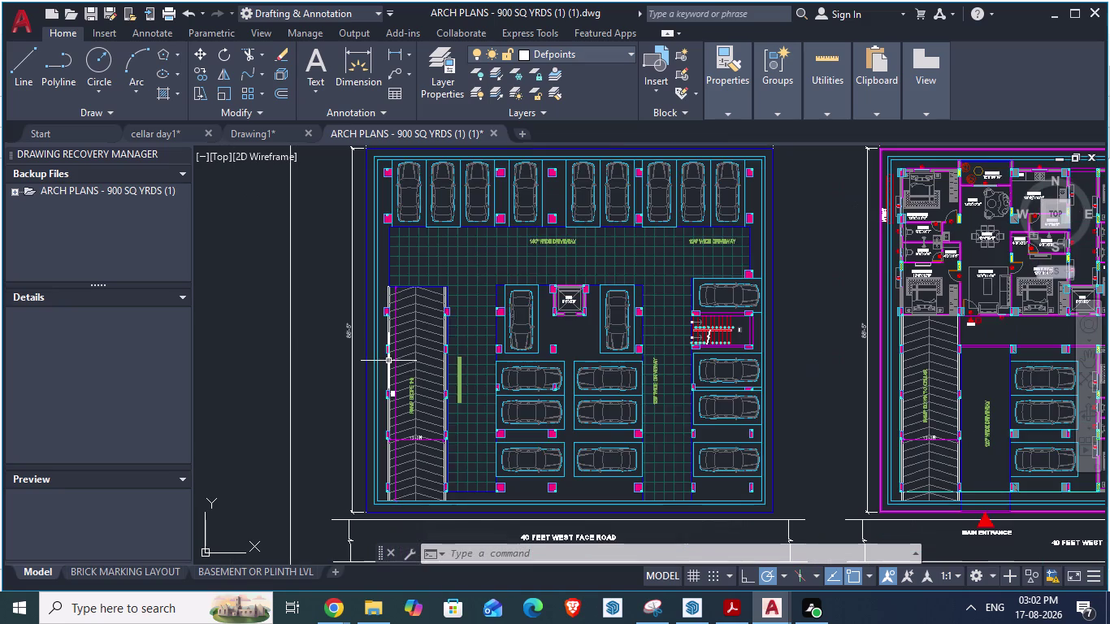
scroll(down, 3)
scroll(up, 3)
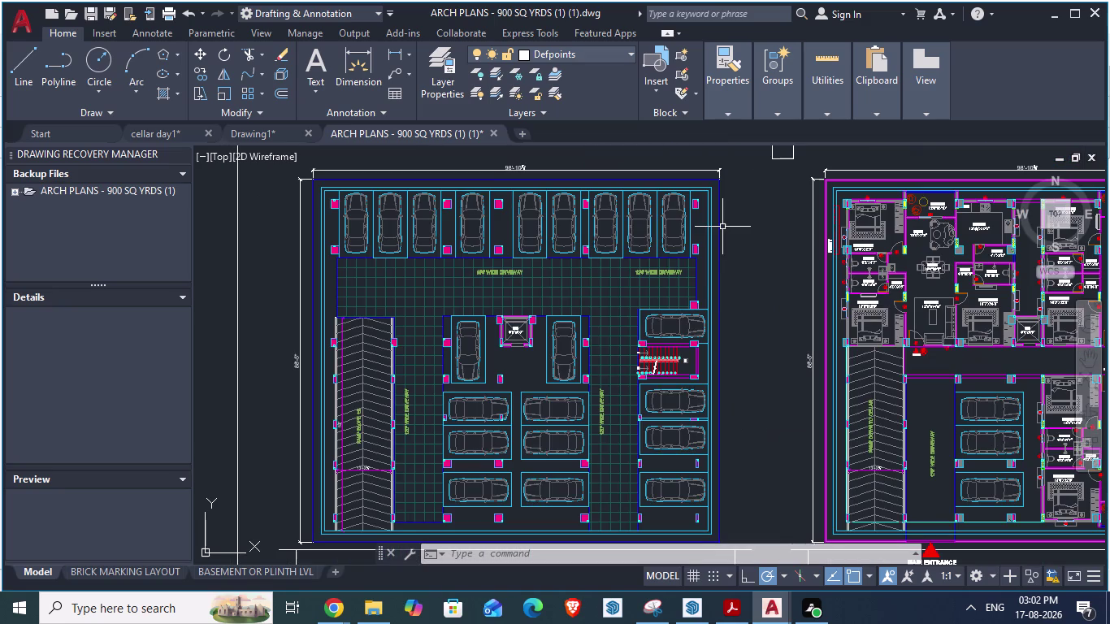
scroll(up, 3)
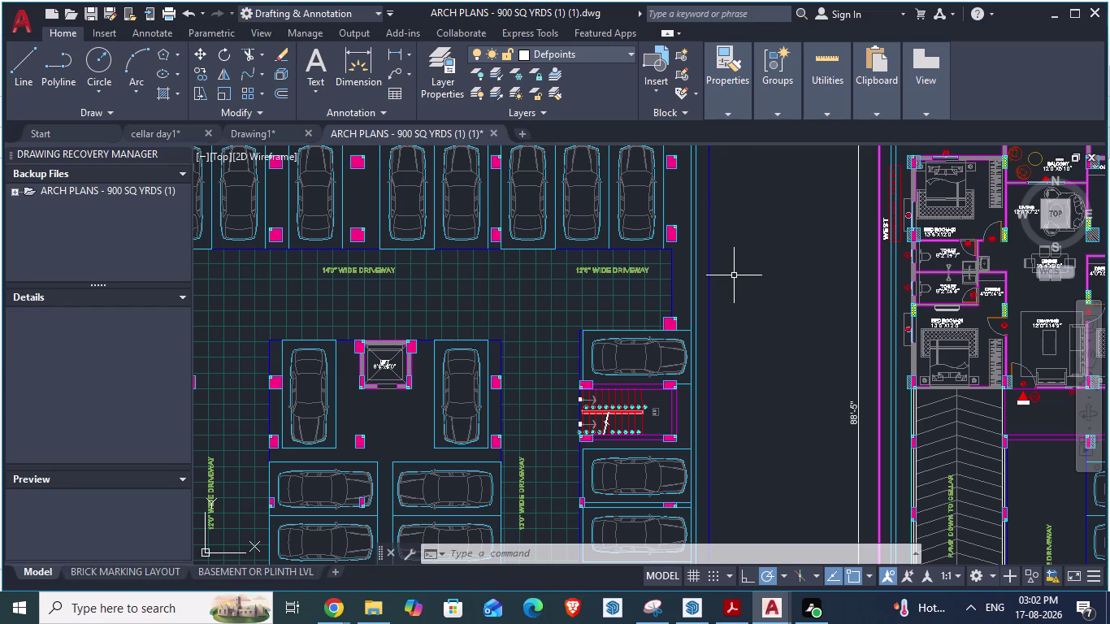
Zoom to the pink column by the third car and start measuring from its corner.
scroll(down, 3)
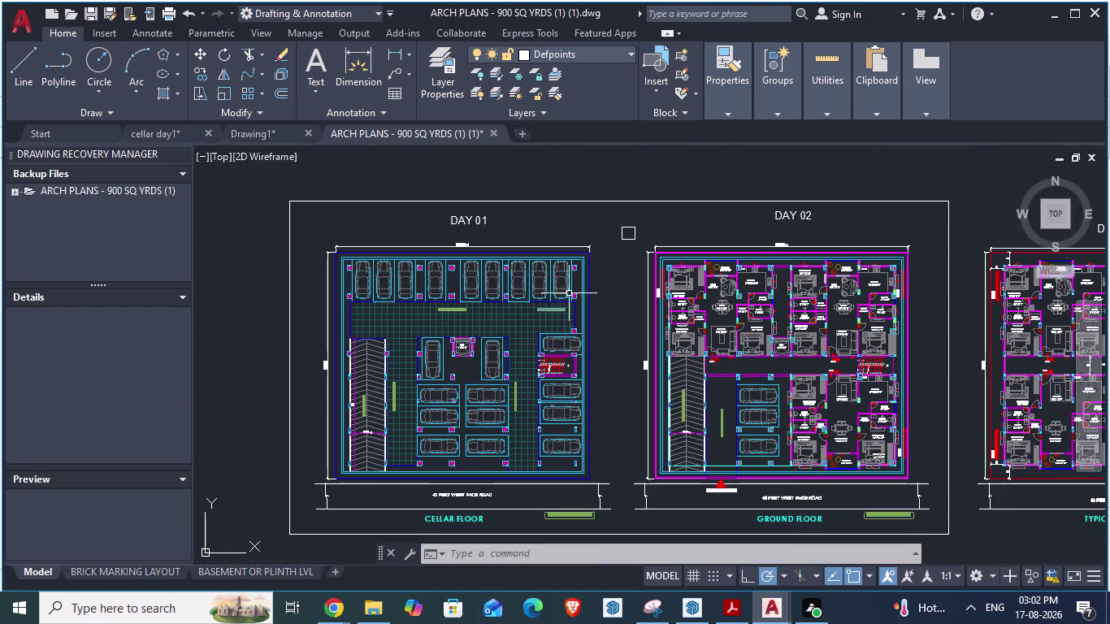
scroll(up, 3)
scroll(up, 3)
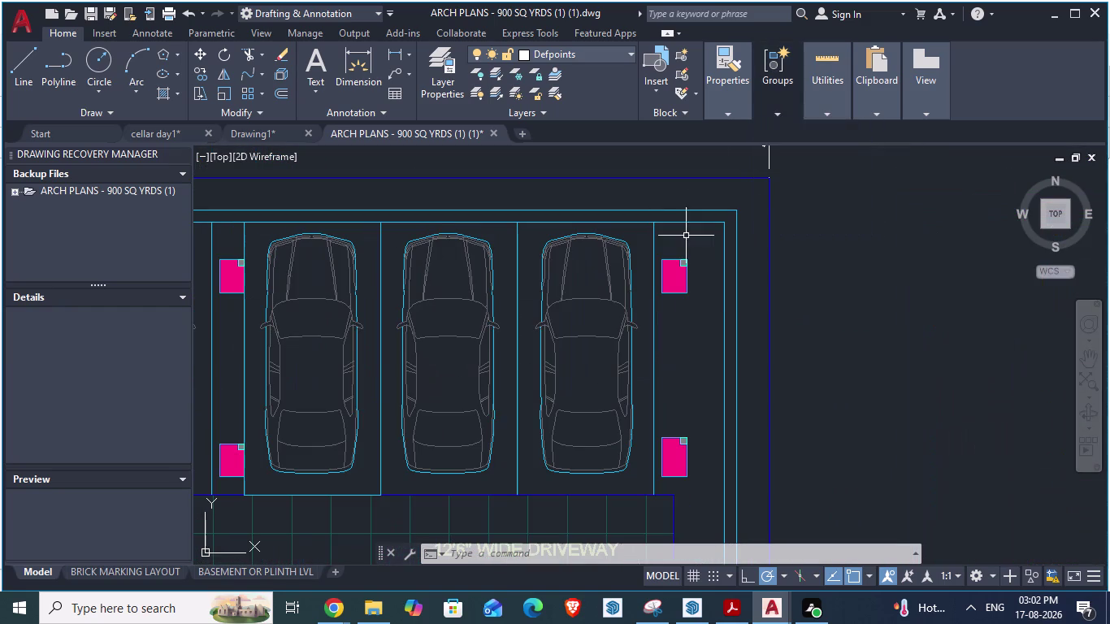
text(d)
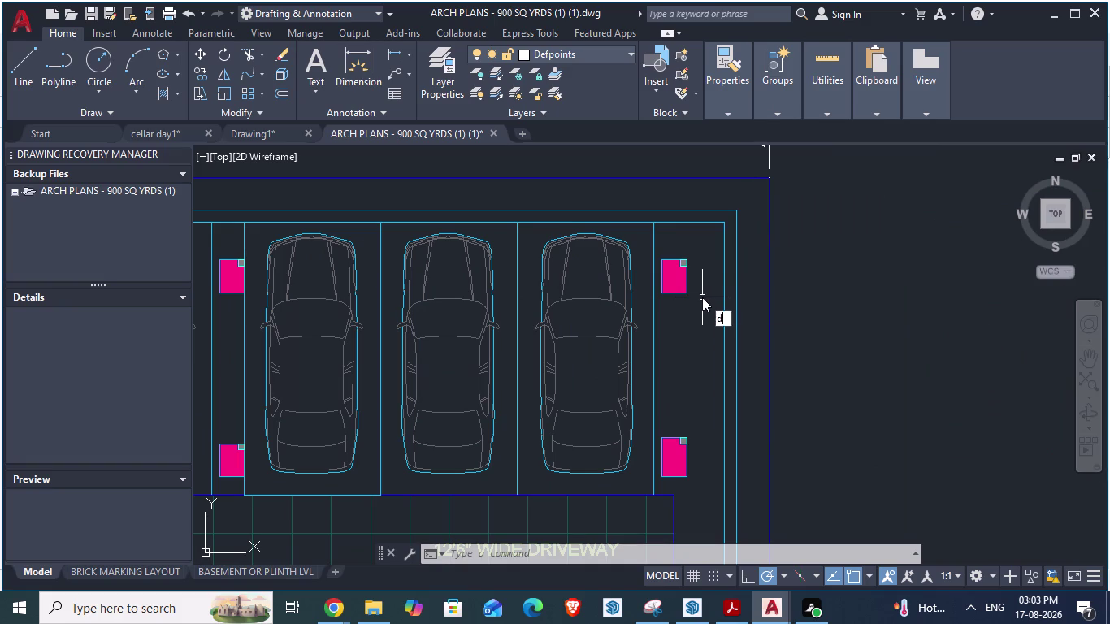
text(a)
key(Return)
click(726, 284)
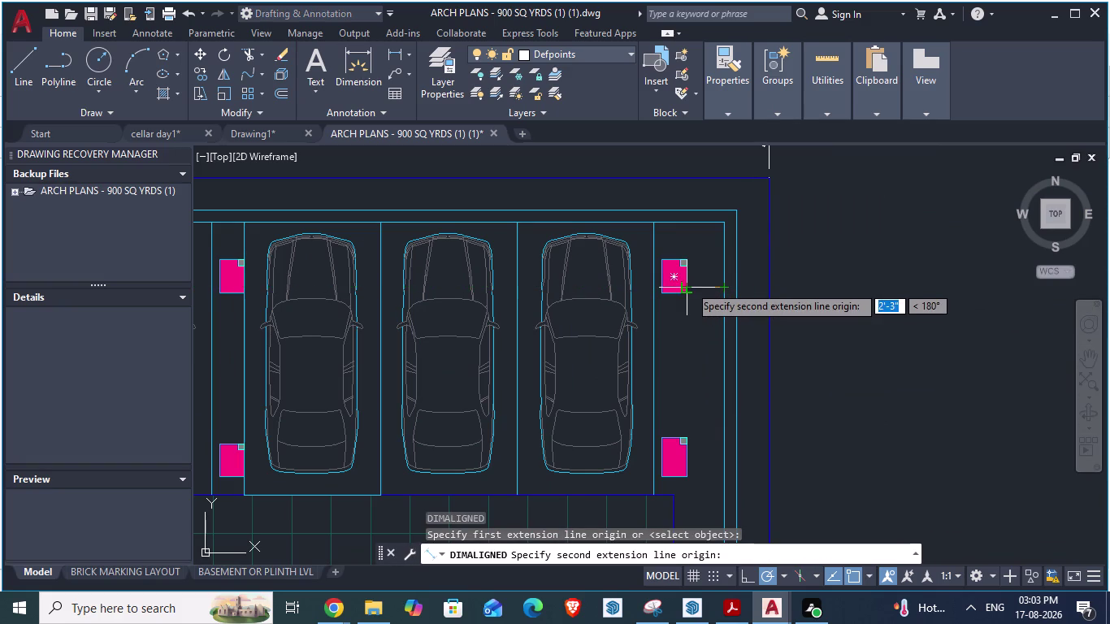
scroll(up, 3)
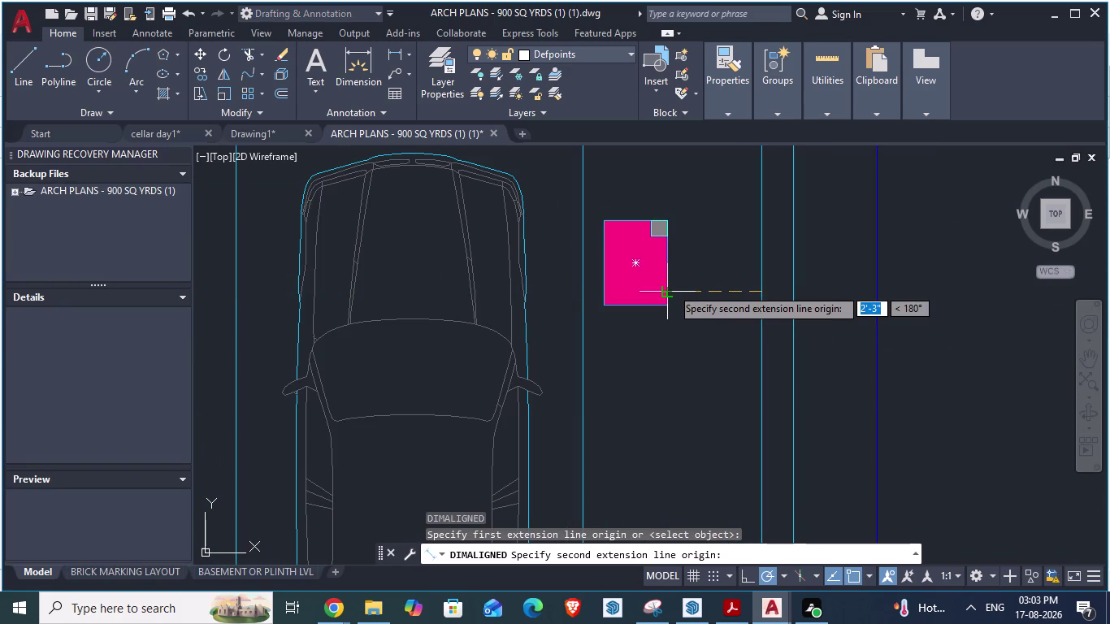
key(Escape)
Measure across the column to read 1'-6", cancel, and return to SketchUp.
scroll(down, 3)
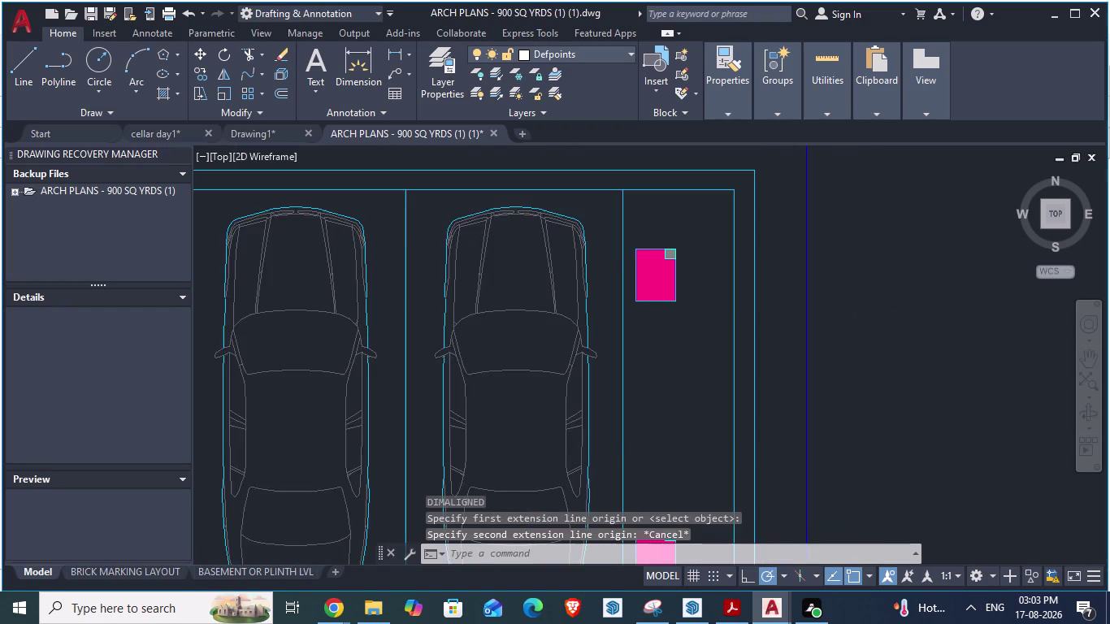
scroll(up, 3)
key(space)
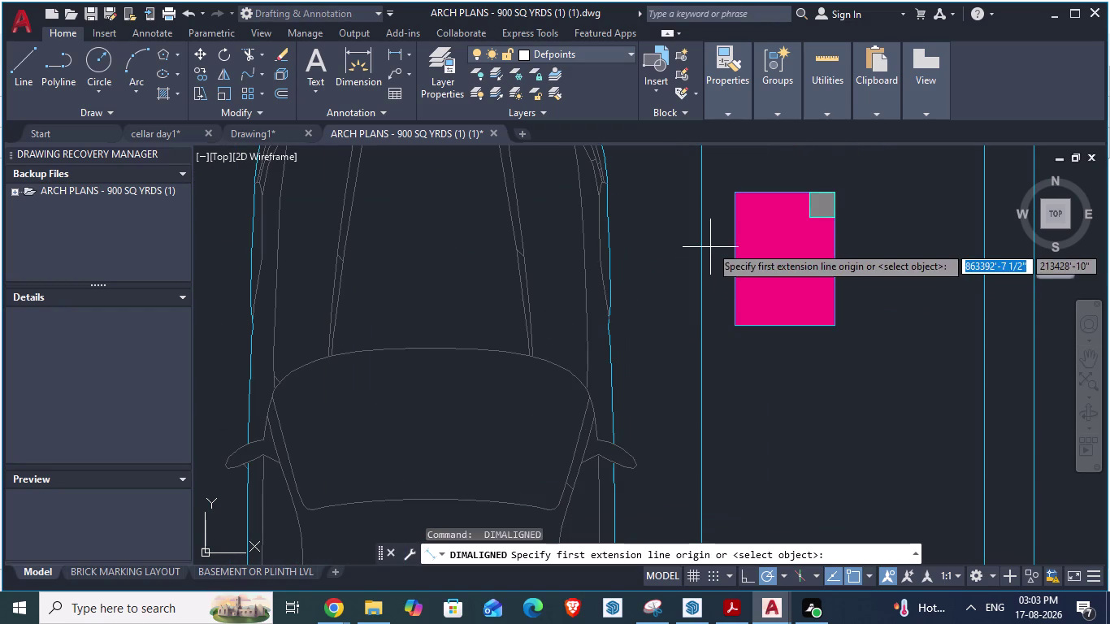
click(706, 242)
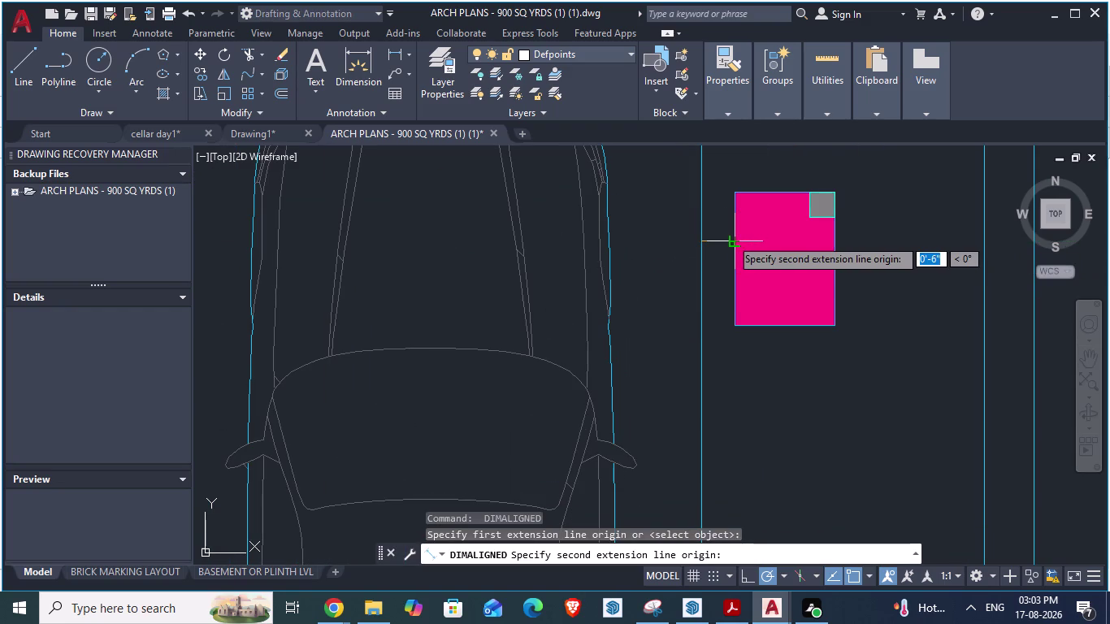
key(Escape)
key(alt+Tab)
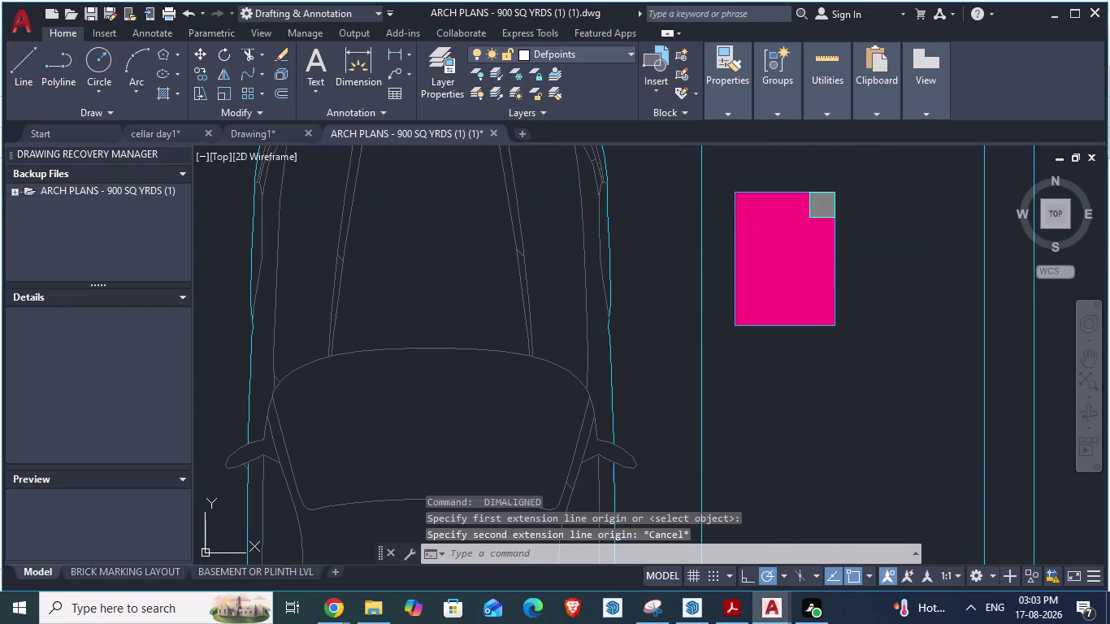
key(alt+Tab)
scroll(down, 3)
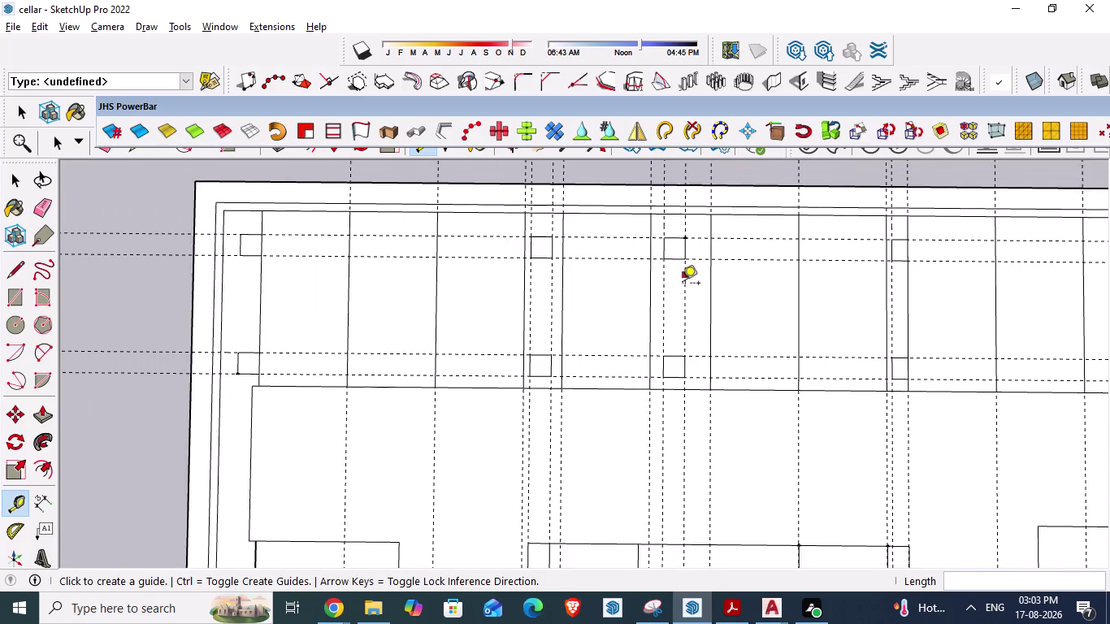
Briefly check the AutoCAD plan and return to the SketchUp cellar model.
scroll(down, 3)
scroll(down, 3)
scroll(up, 3)
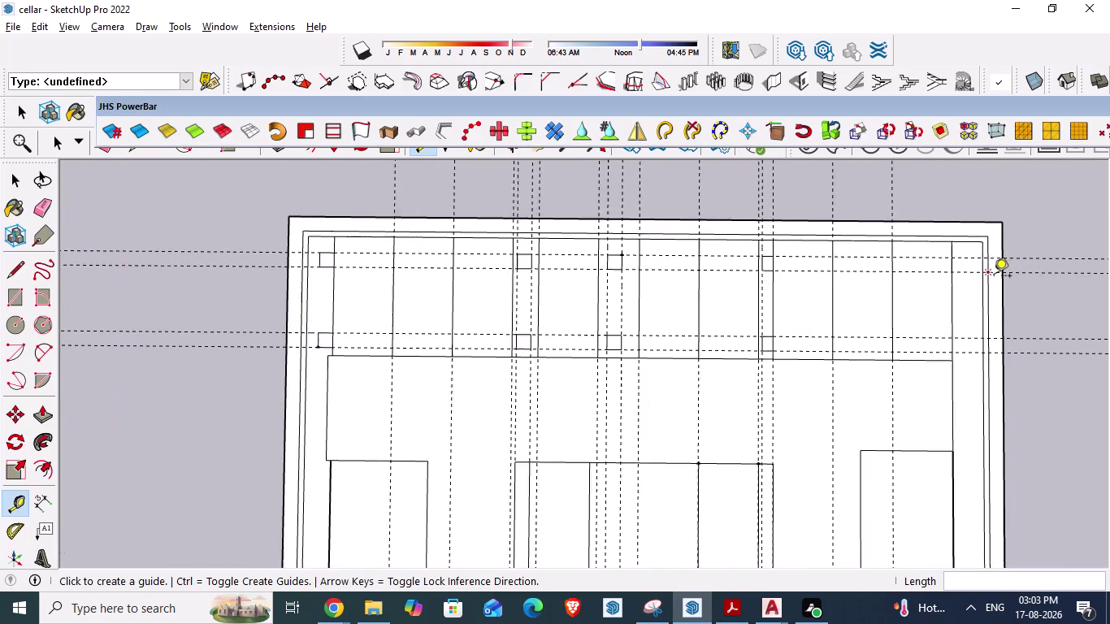
scroll(up, 3)
key(alt+Tab)
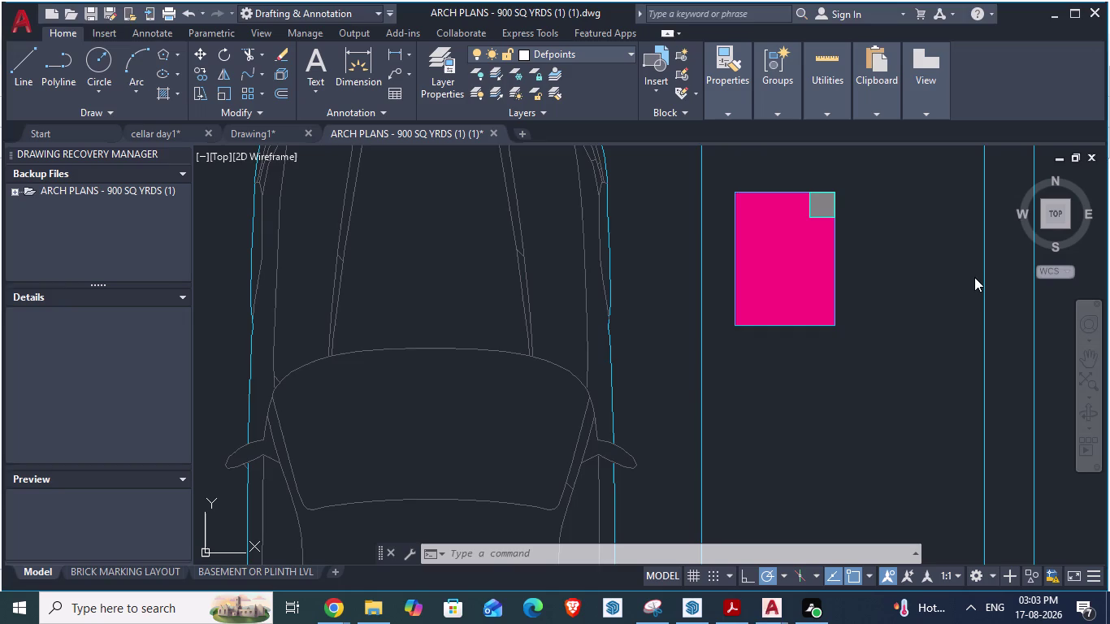
scroll(down, 3)
key(alt+Tab)
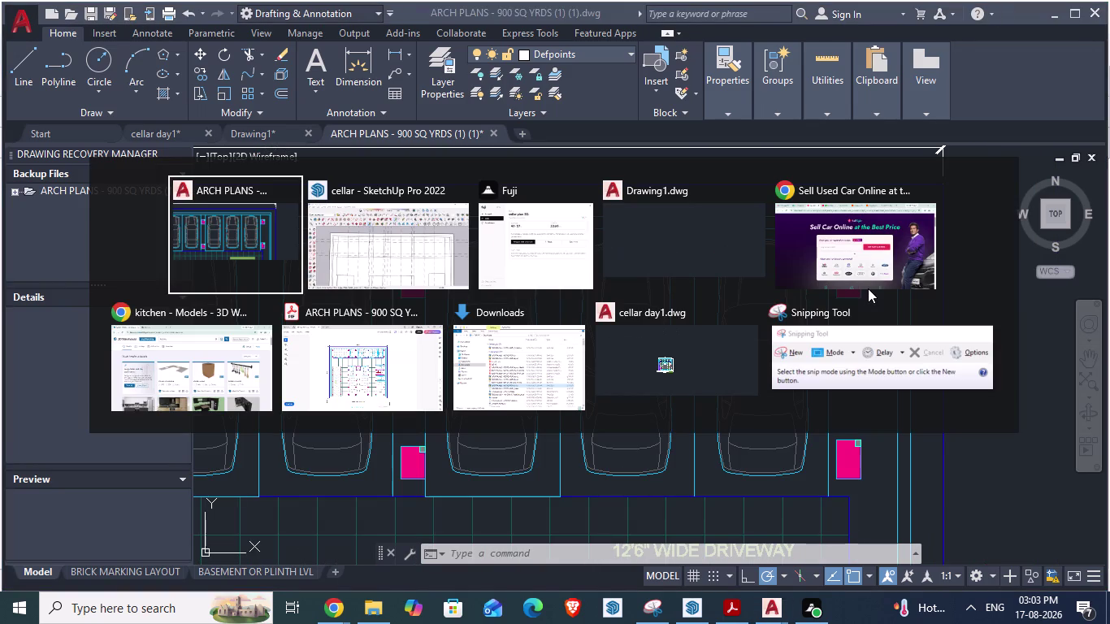
key(alt+Tab)
Offset a guide 6" from the right wall line, then switch to AutoCAD.
scroll(down, 3)
scroll(down, 3)
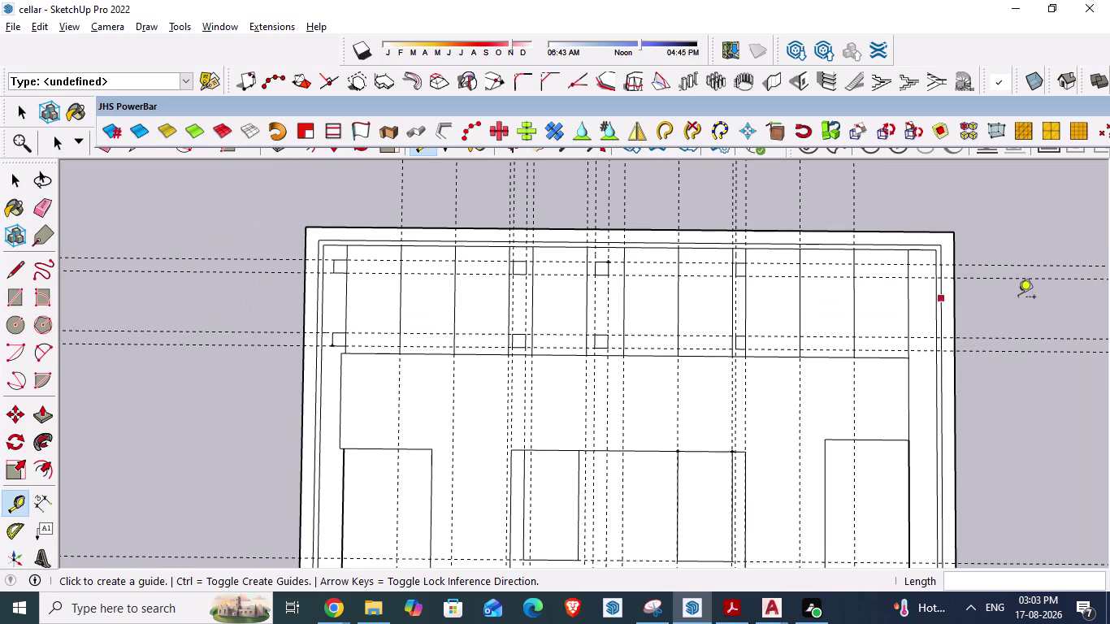
scroll(up, 3)
click(892, 291)
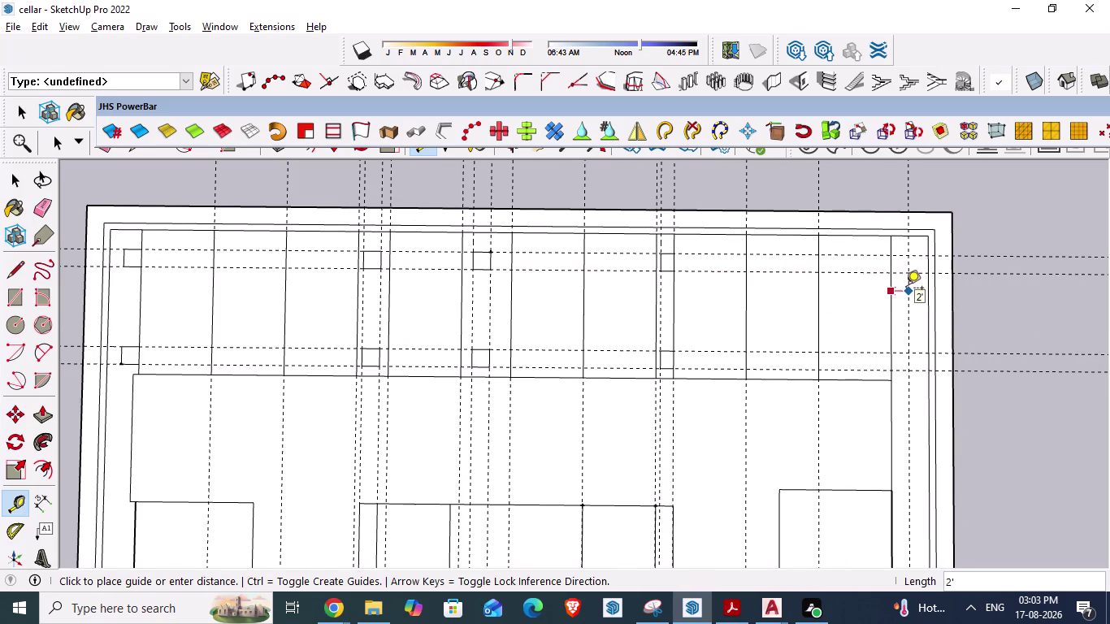
key(6)
key(shift+quotedbl)
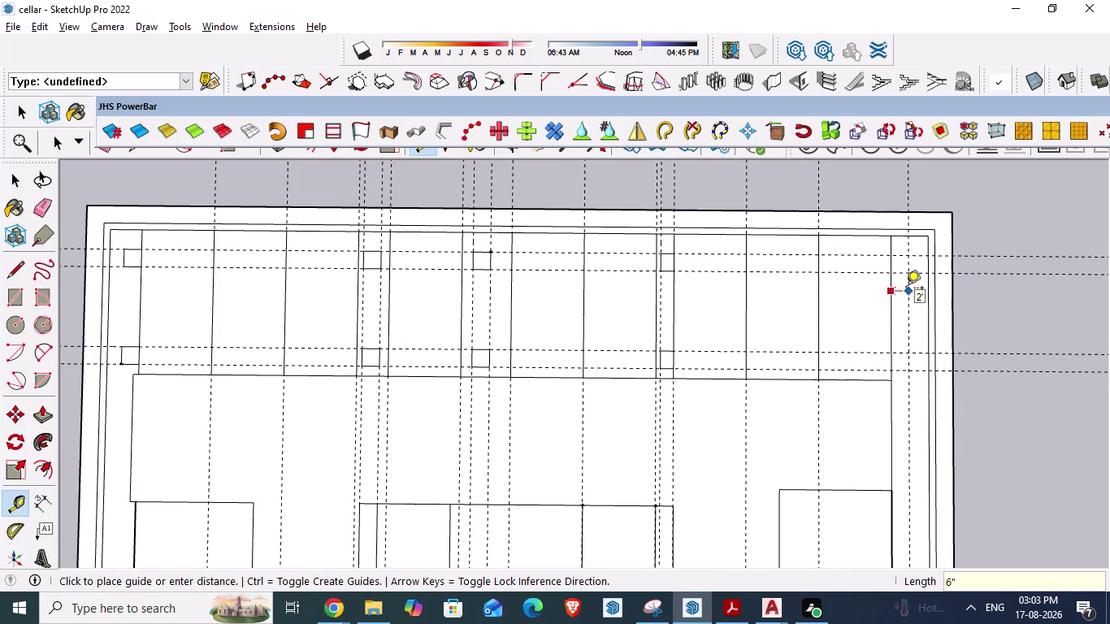
key(Return)
key(alt+Tab)
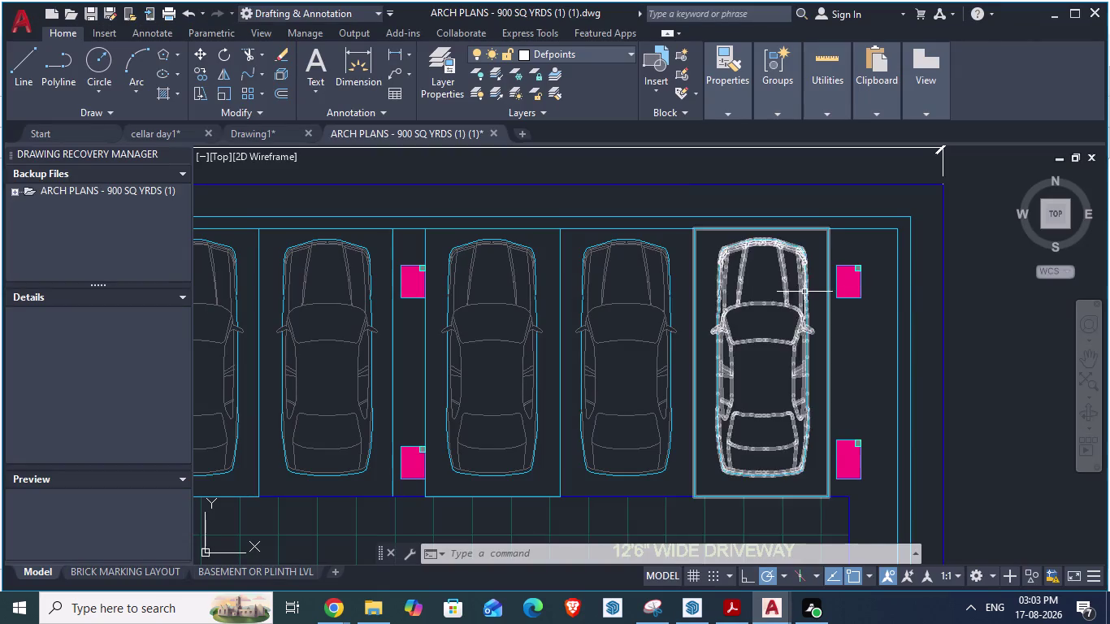
Start measuring beside the pink column toward the car bay, then cancel.
scroll(up, 3)
key(space)
click(920, 236)
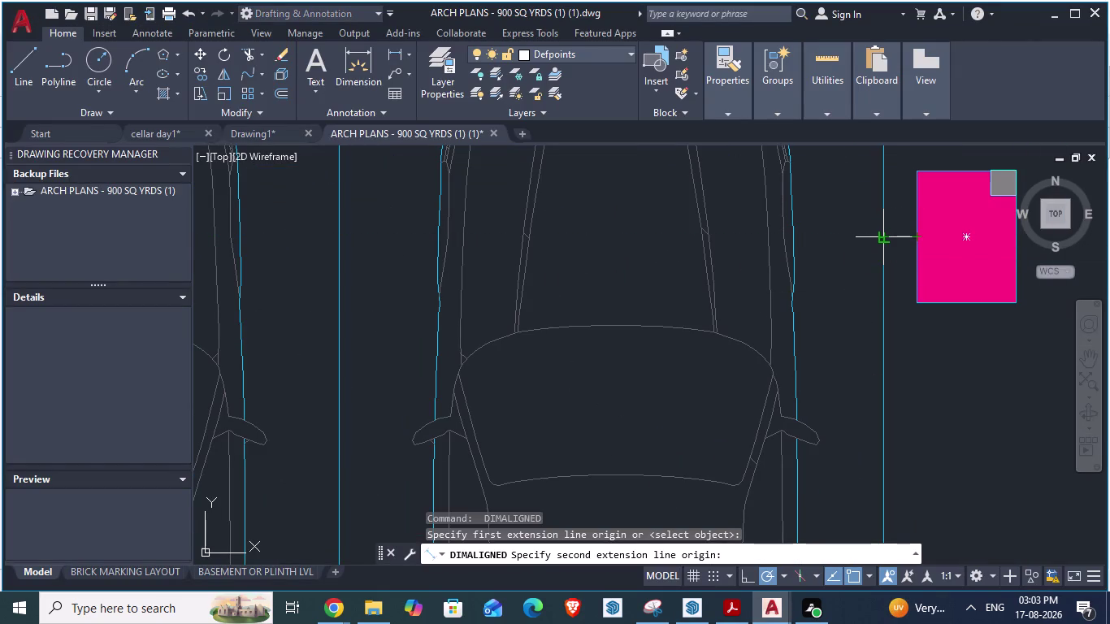
key(Escape)
scroll(down, 3)
scroll(up, 3)
Measure the pink column's top and bottom corners, confirming about 1'-6" per side.
key(space)
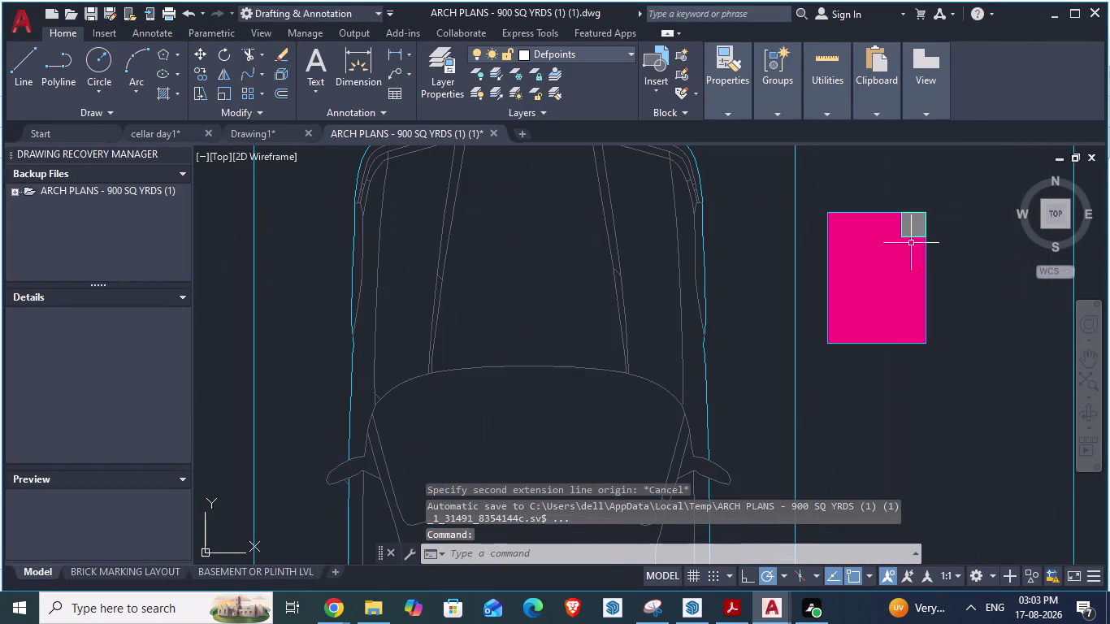
click(828, 213)
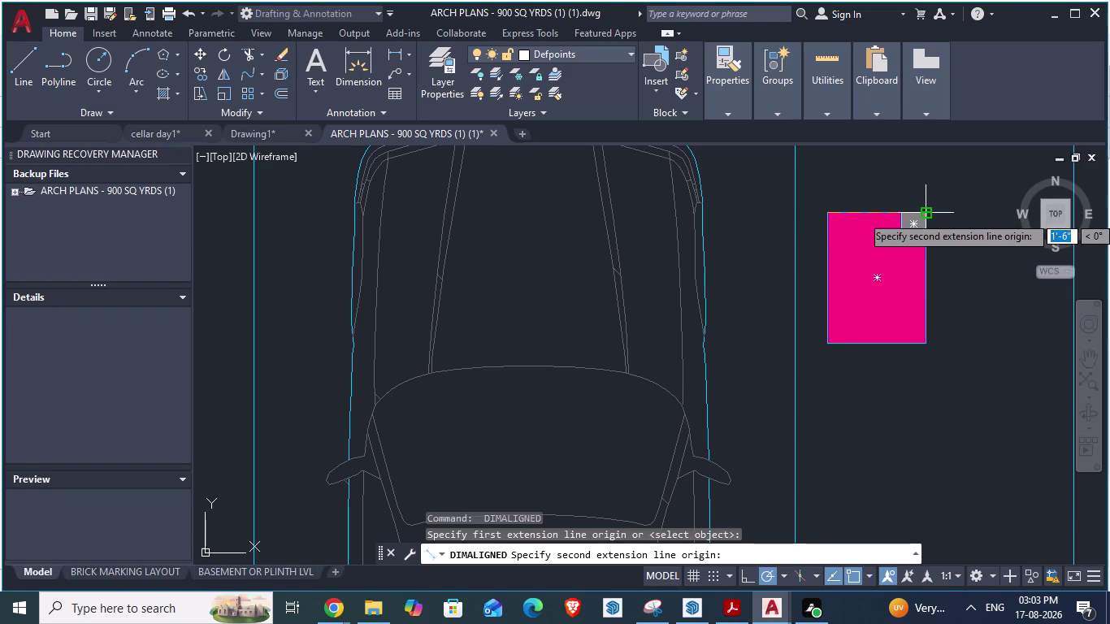
key(Escape)
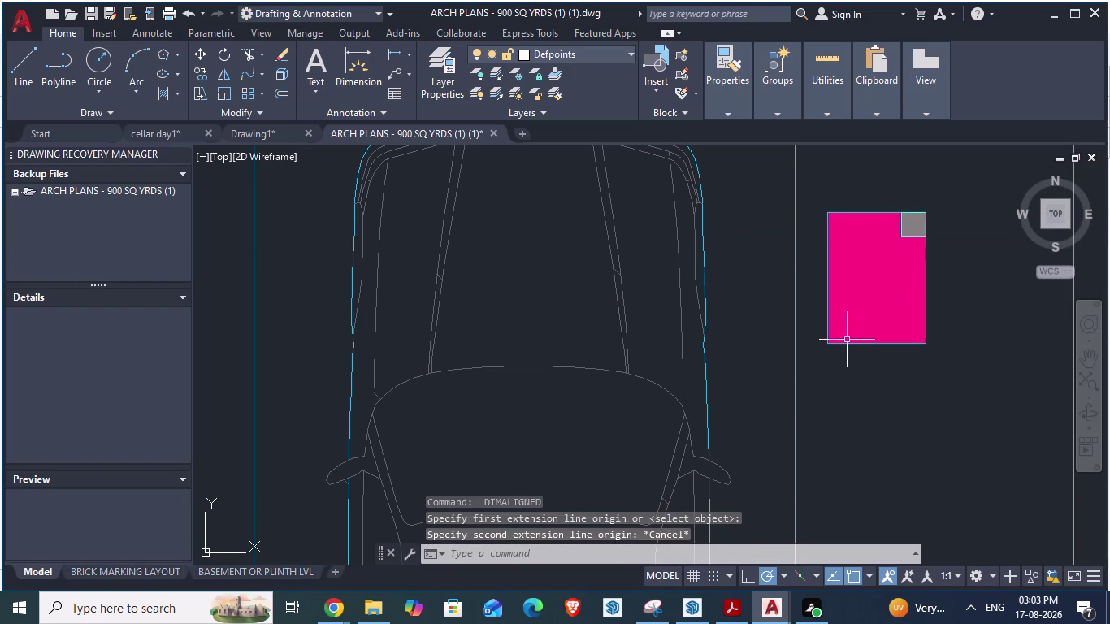
scroll(up, 3)
key(space)
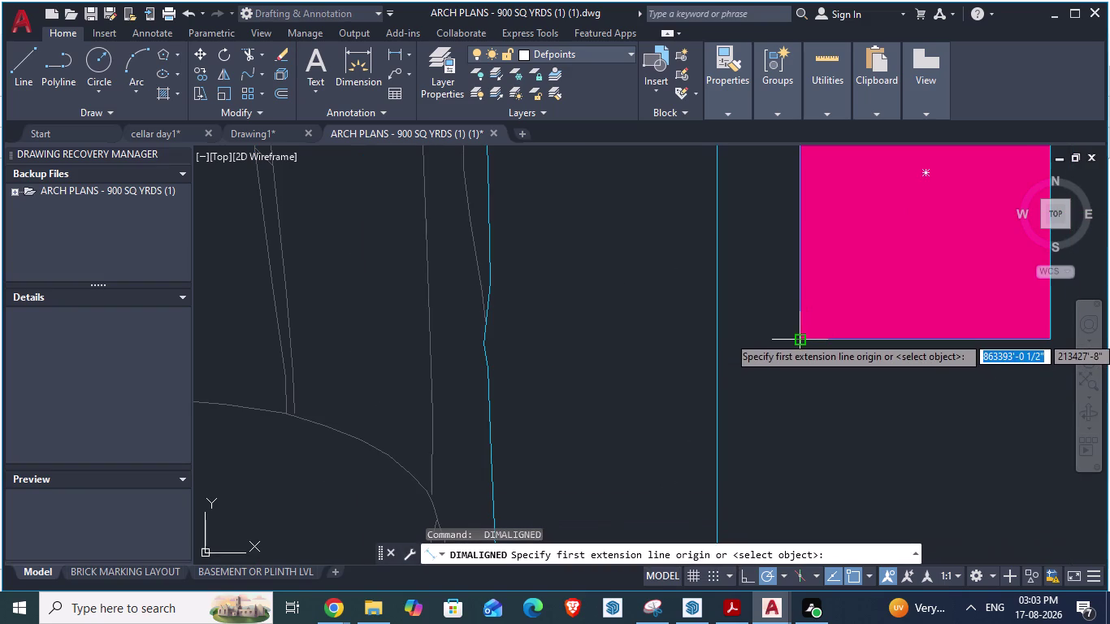
click(801, 336)
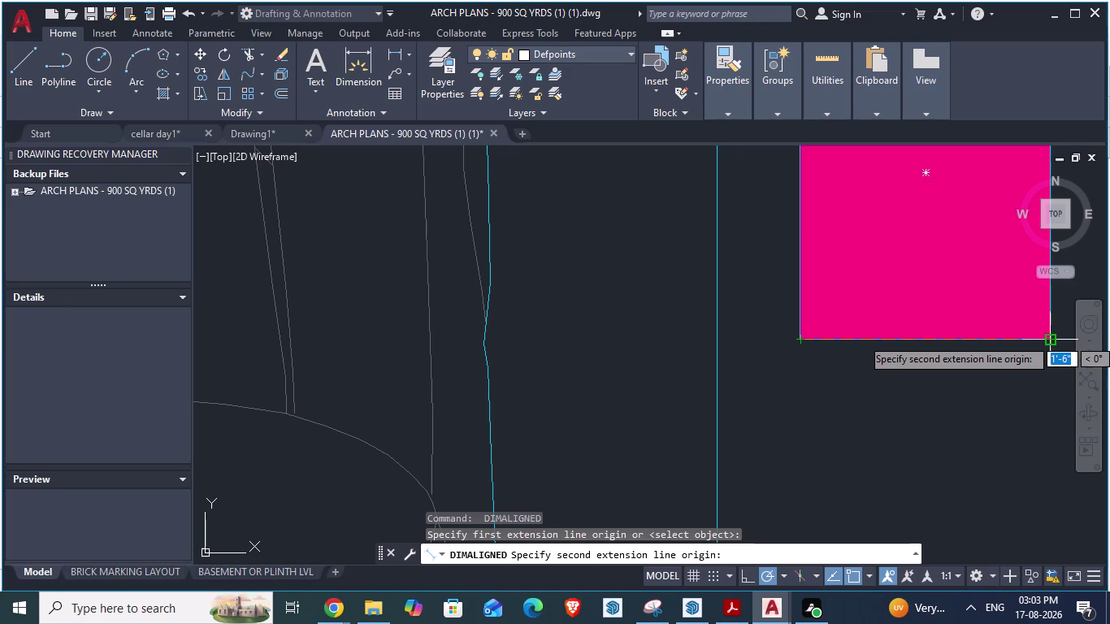
Switch back to the SketchUp cellar model.
key(alt+Tab)
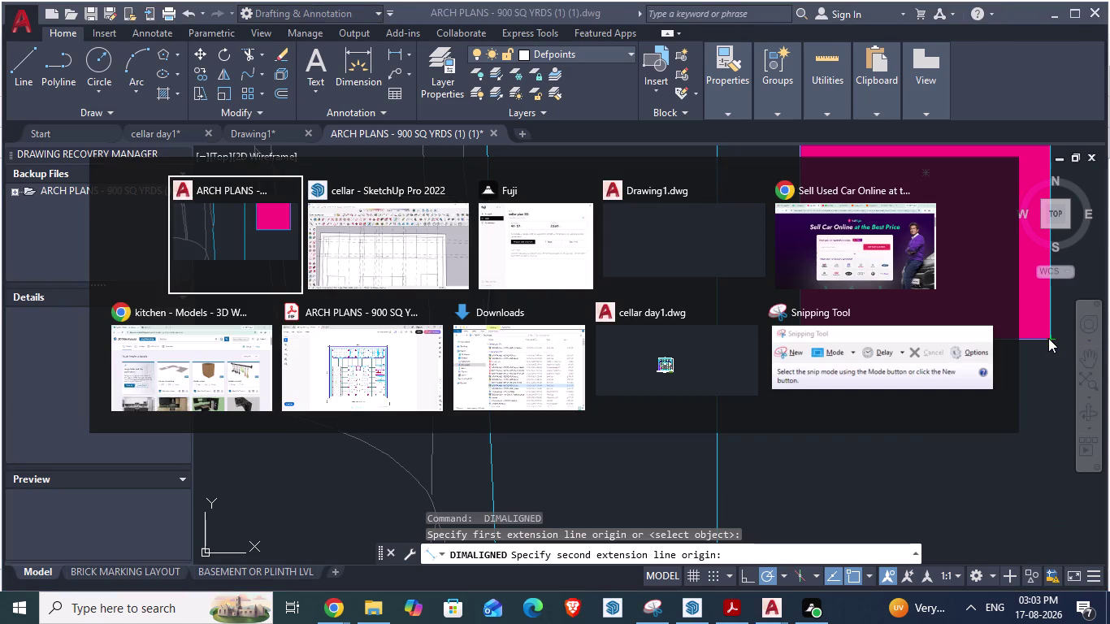
scroll(down, 3)
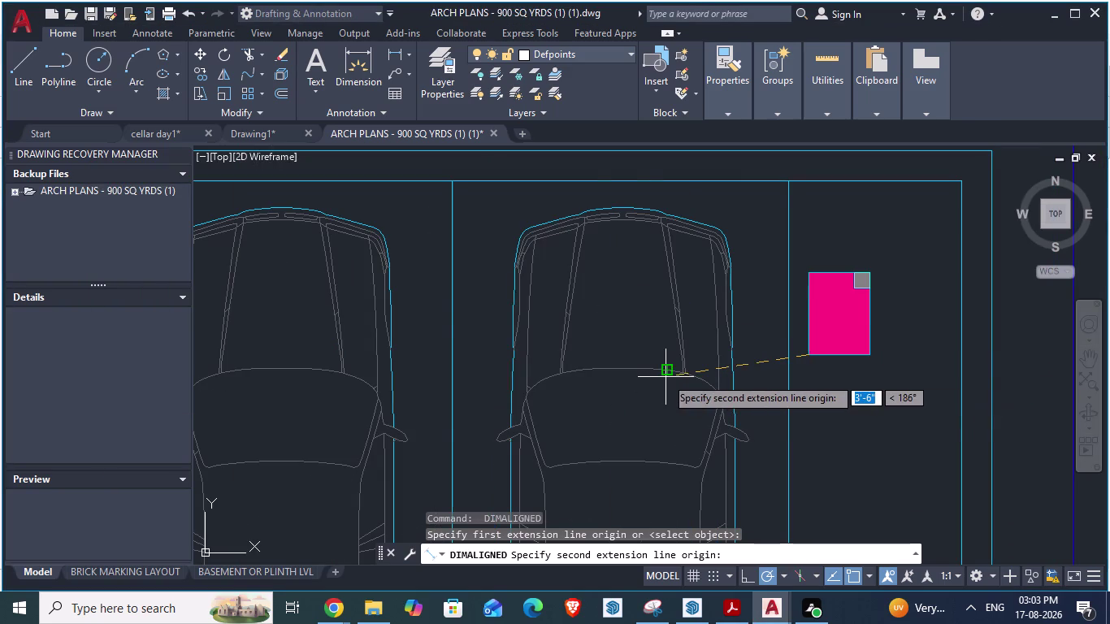
key(alt+Tab)
key(alt+Tab)
scroll(down, 3)
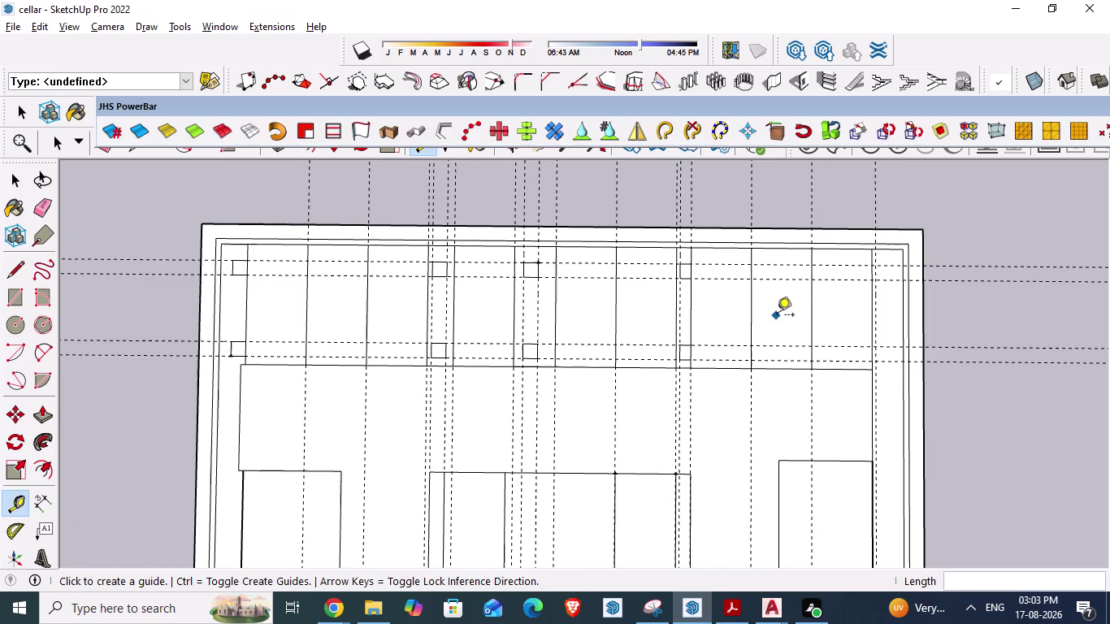
Add a guide 1'6" in from the inner top-right wall corner.
scroll(up, 3)
click(865, 249)
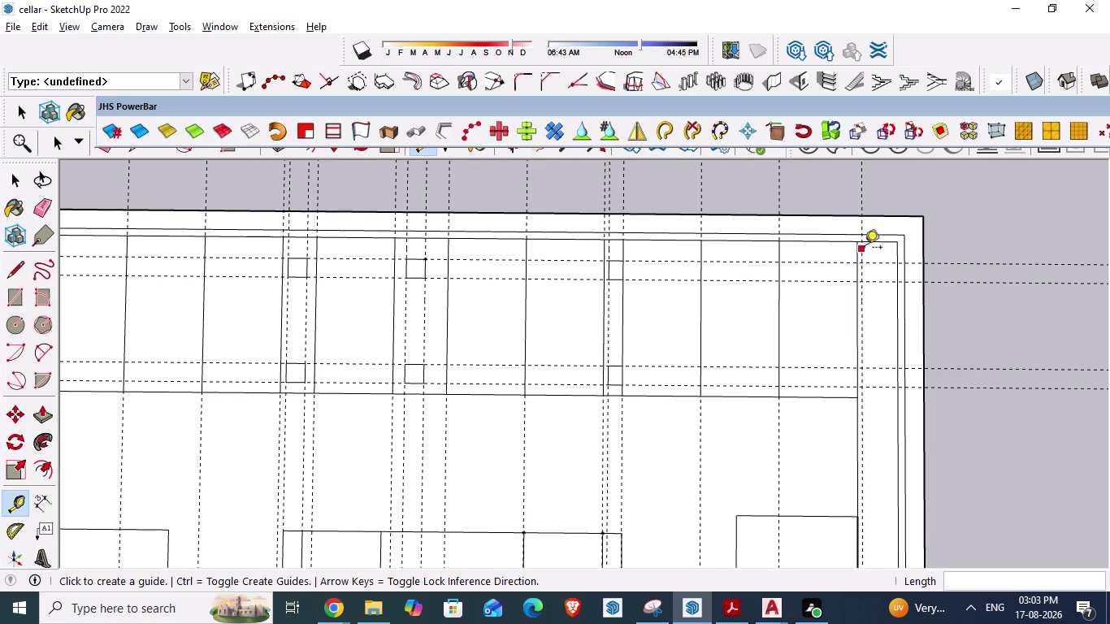
text(1')
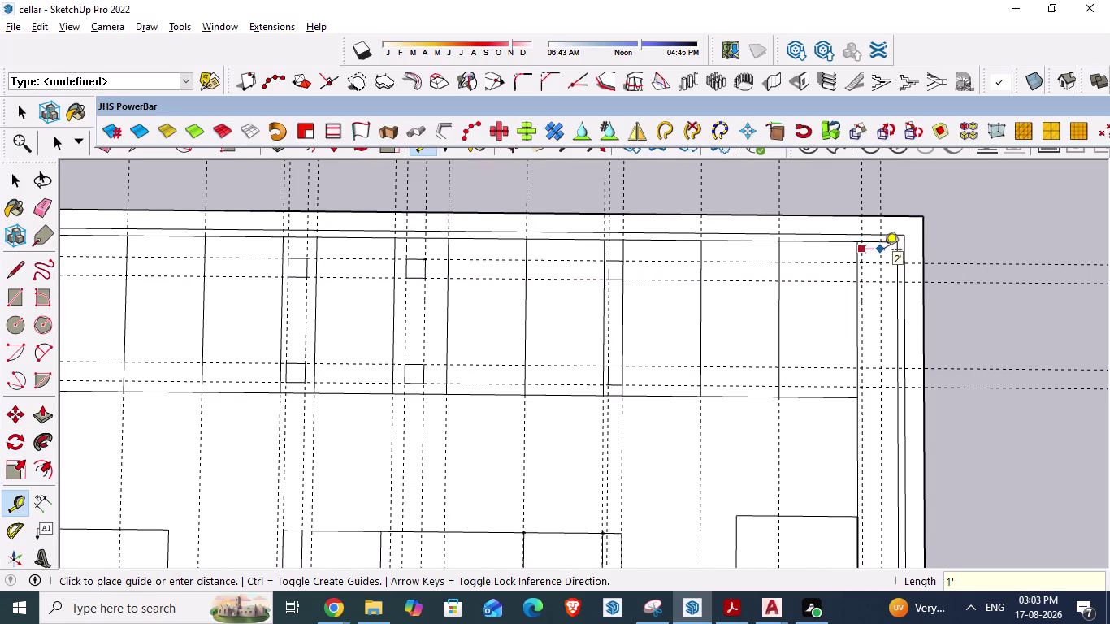
text(6")
key(Return)
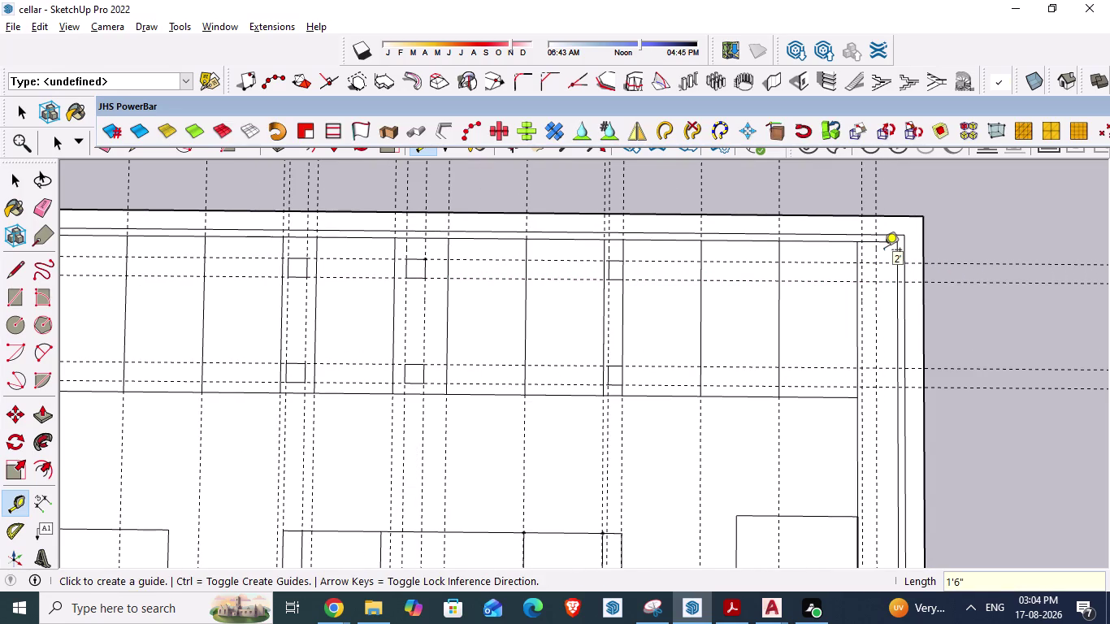
Add another guide from the right wall, then switch to the AutoCAD plan.
scroll(up, 3)
click(872, 304)
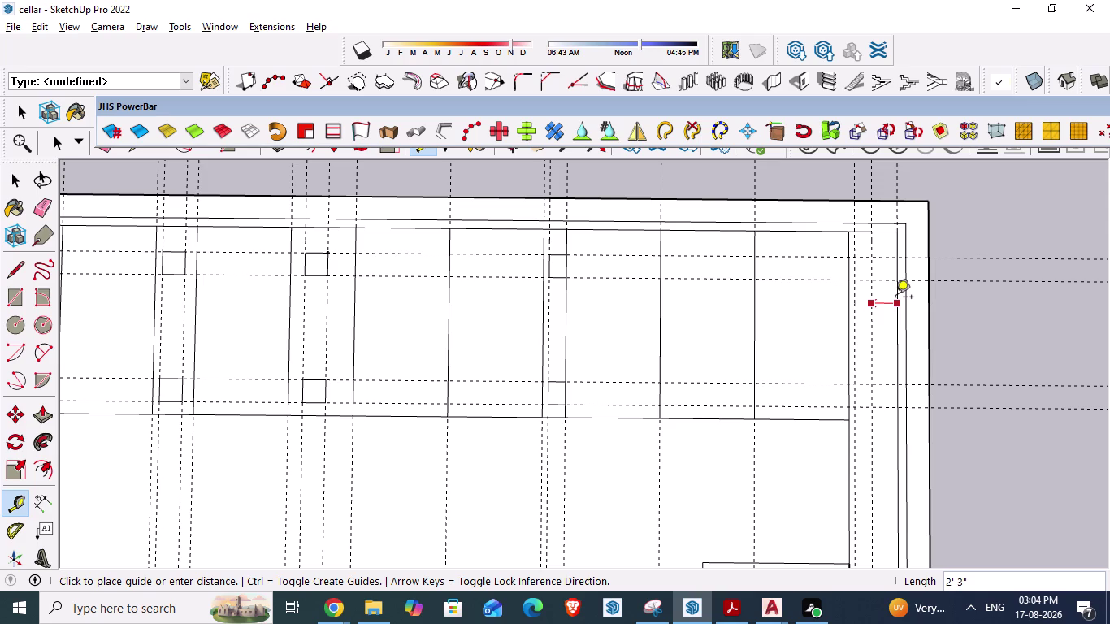
key(Escape)
scroll(down, 3)
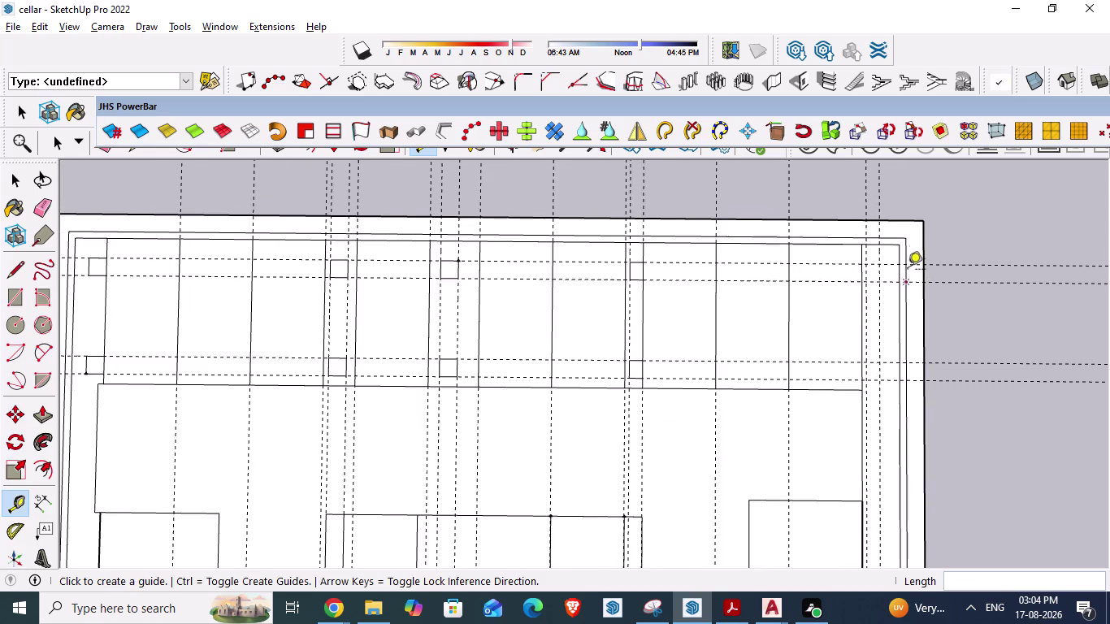
scroll(down, 3)
key(alt+Tab)
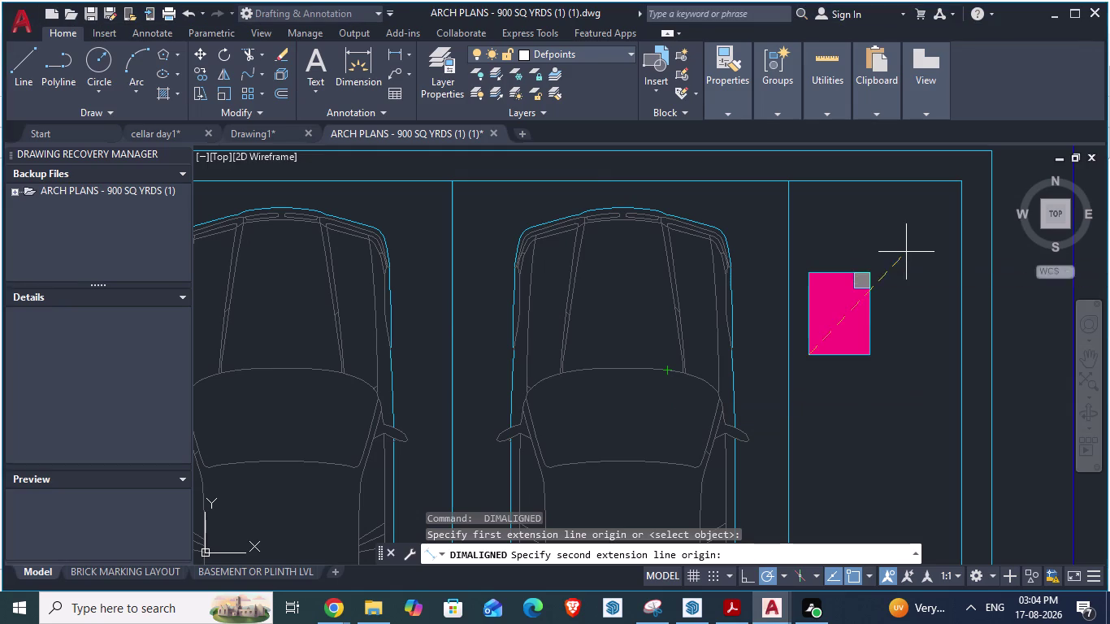
Zoom over the full AutoCAD parking layout, cancel the pending measurement, and return to SketchUp.
key(alt+Tab)
scroll(down, 3)
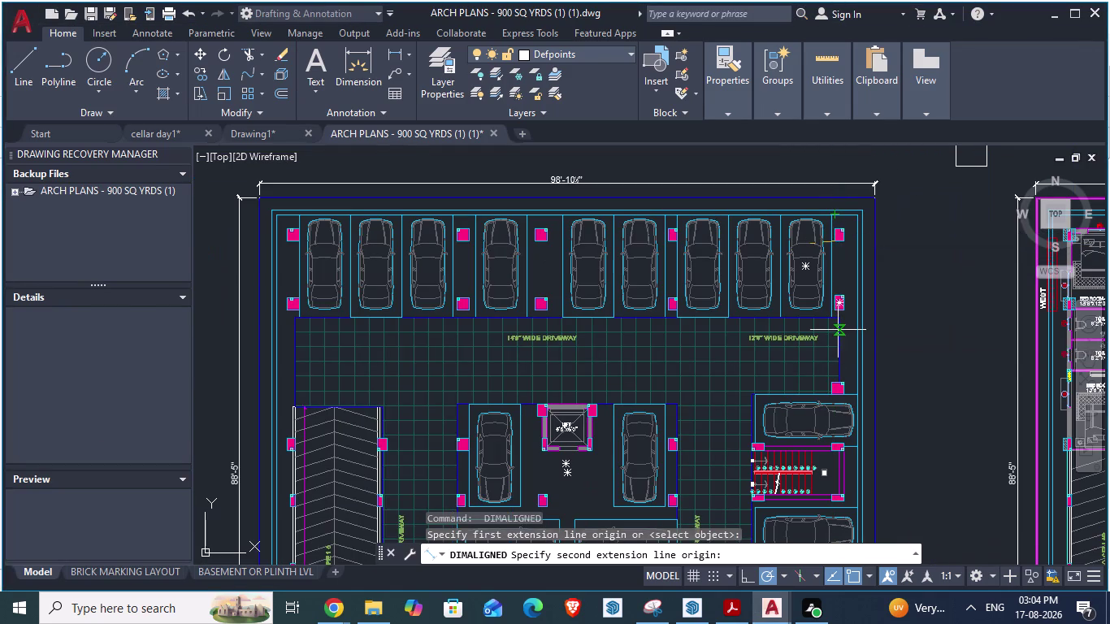
key(Escape)
scroll(up, 3)
scroll(down, 3)
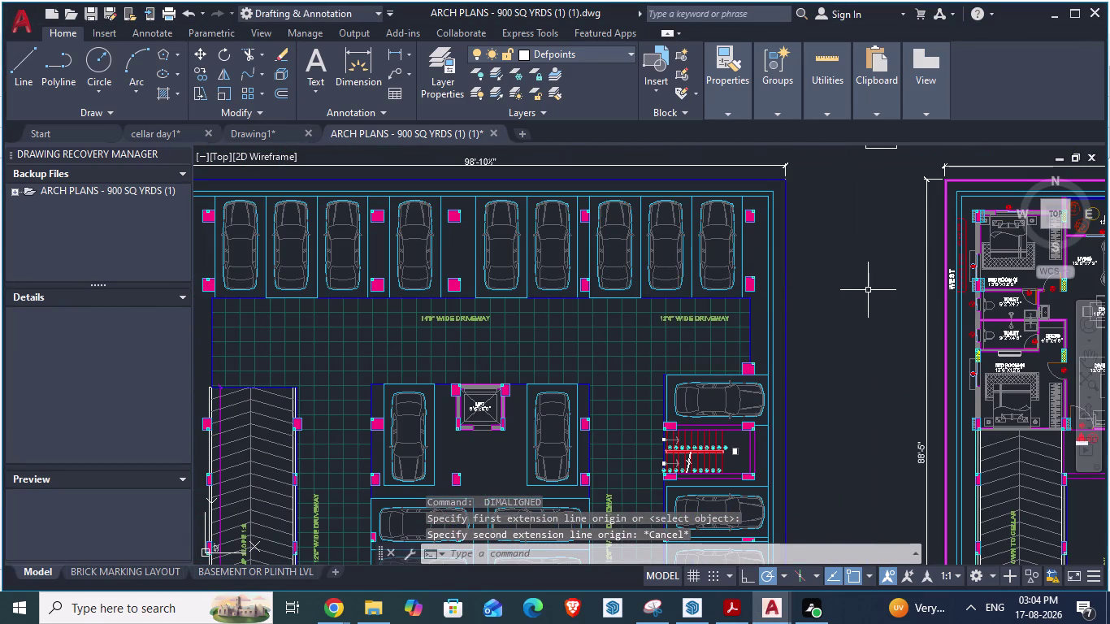
scroll(up, 3)
scroll(down, 3)
key(alt+Tab)
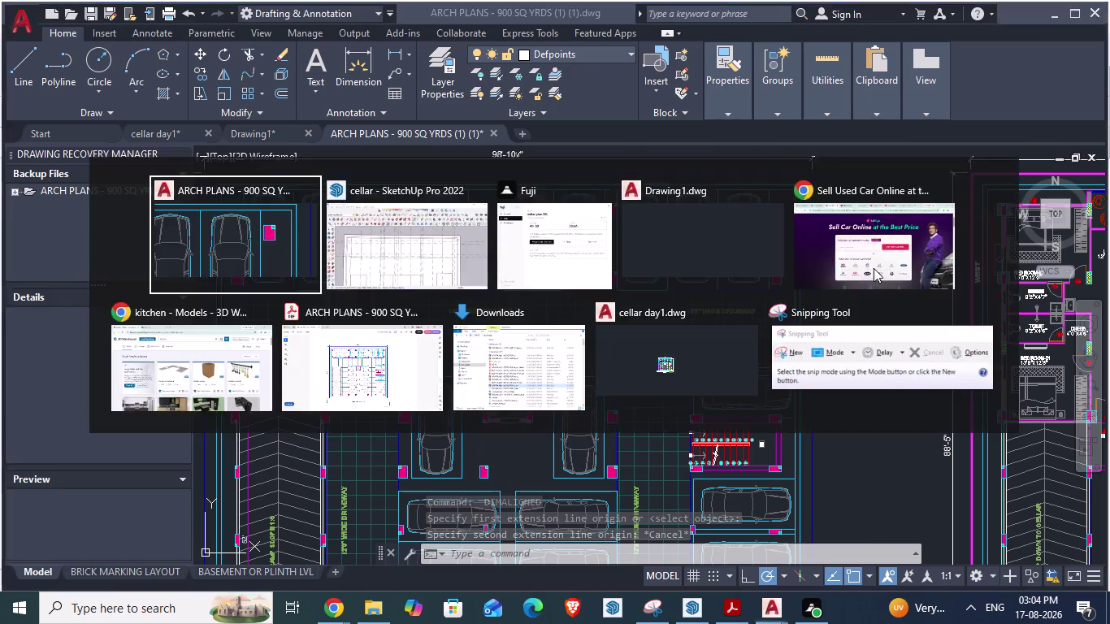
key(alt+Tab)
Trace the top-right column square on the guide intersections with the Line tool.
key(alt+Tab)
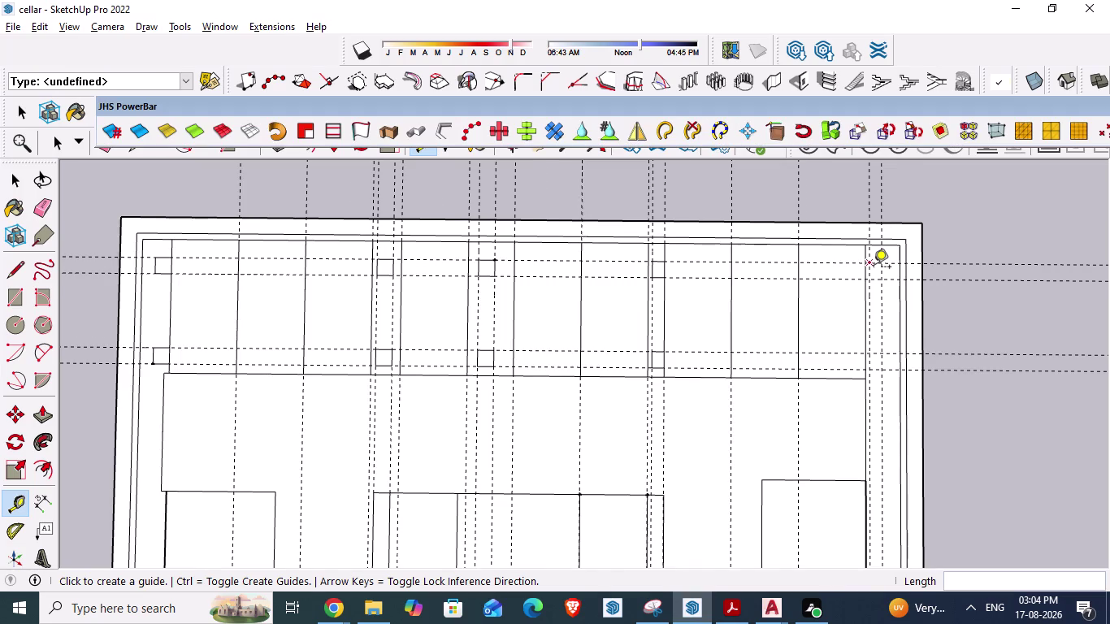
scroll(down, 3)
scroll(up, 3)
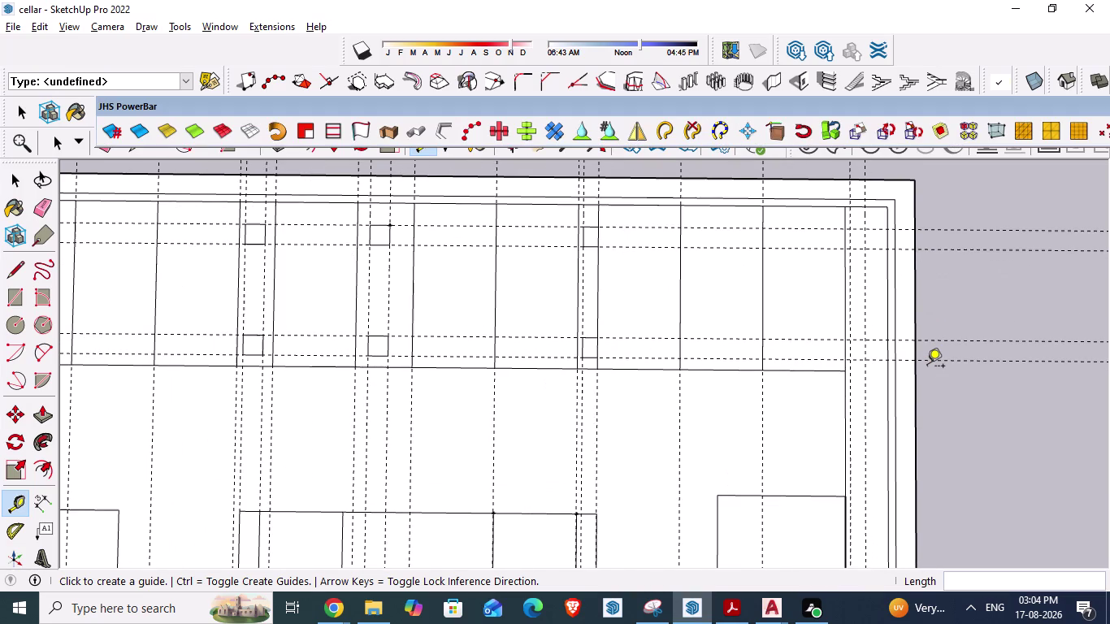
key(l)
key(Return)
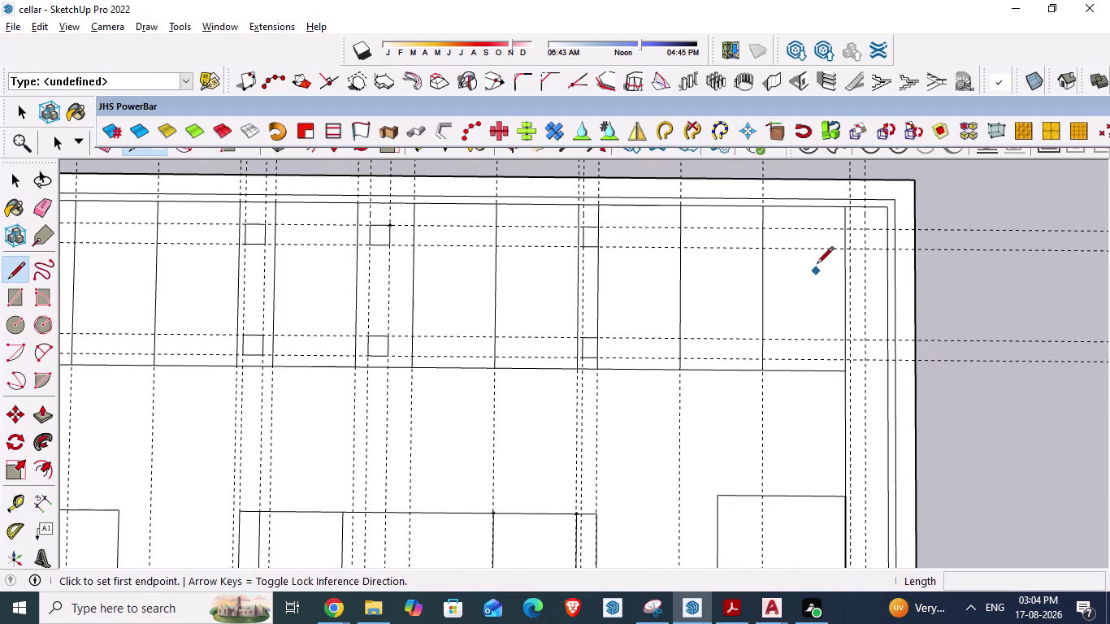
scroll(up, 3)
click(850, 234)
click(850, 254)
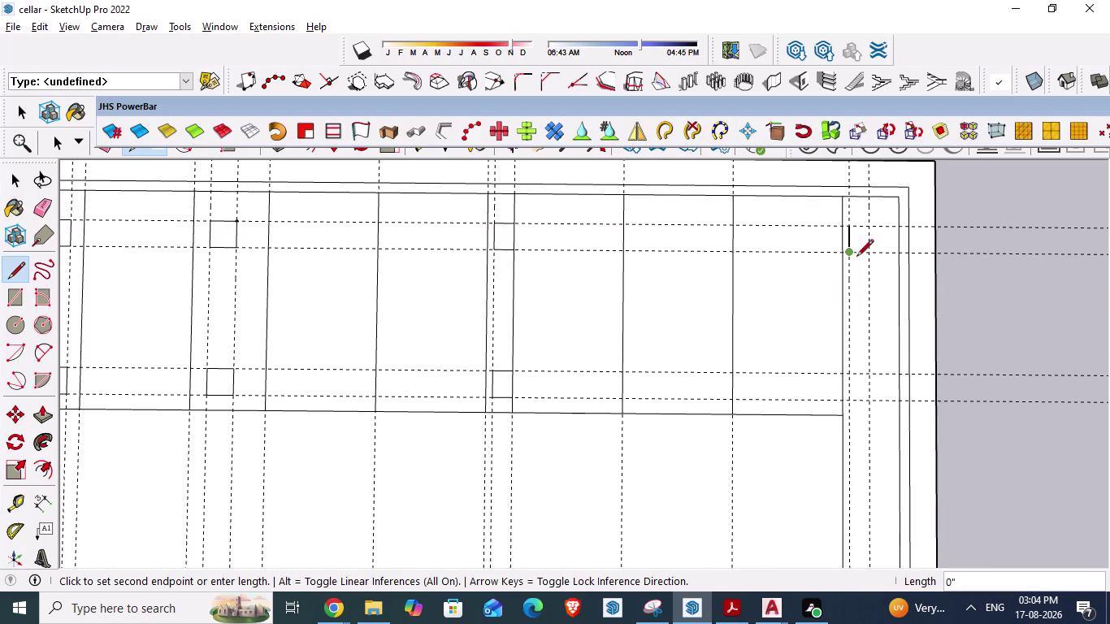
click(872, 252)
click(872, 228)
click(852, 226)
click(847, 376)
click(853, 400)
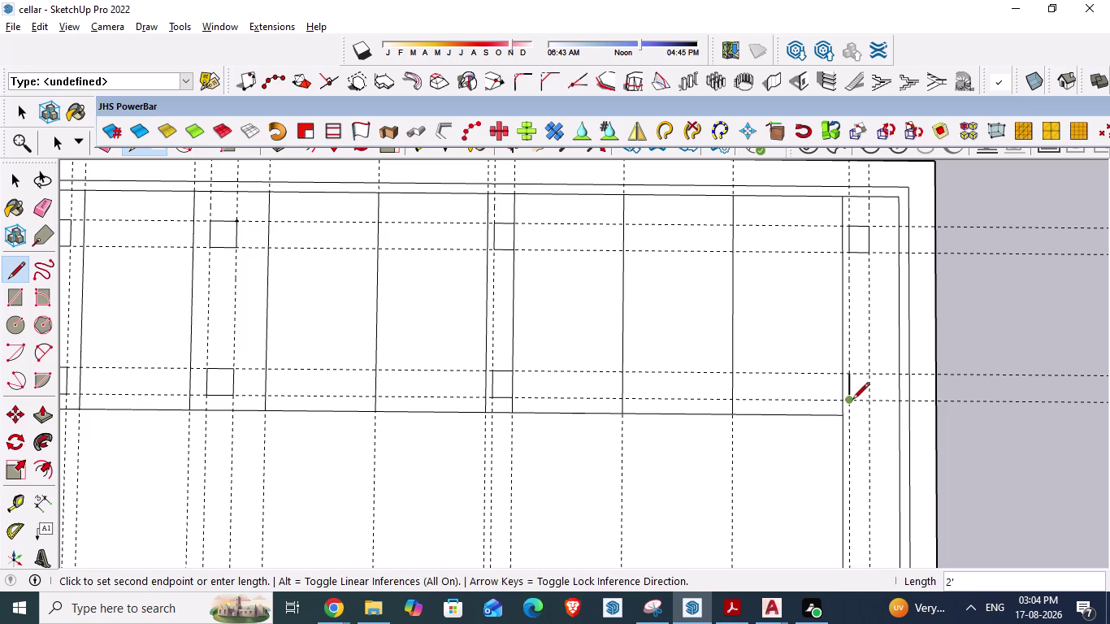
Trace the lower right column square, save, and zoom out over the model.
click(865, 403)
click(871, 371)
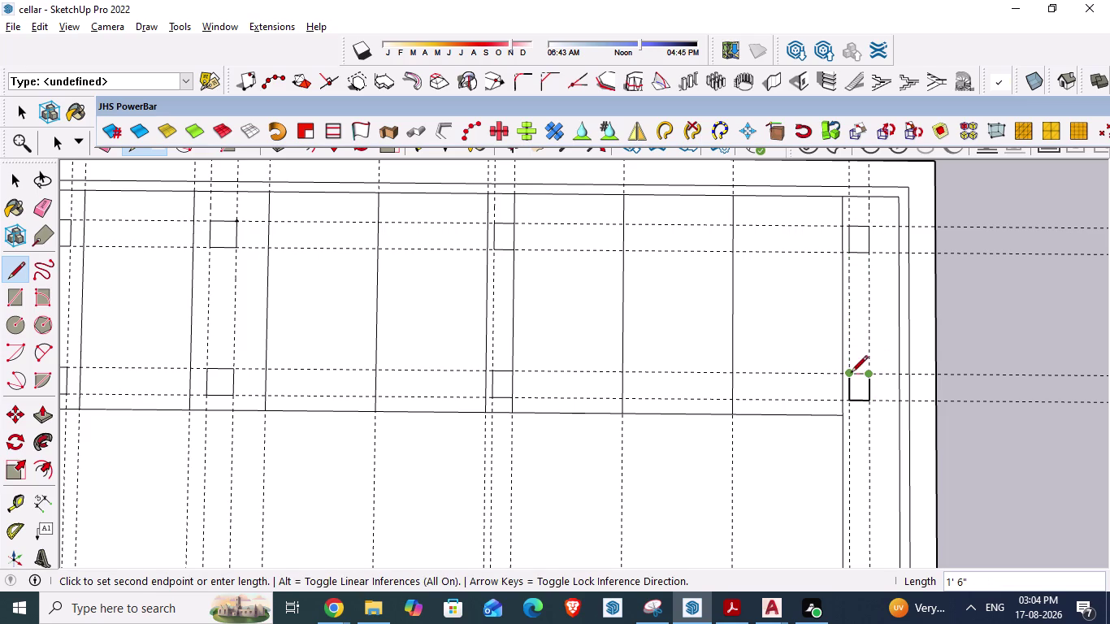
click(851, 374)
key(ctrl+s)
scroll(down, 3)
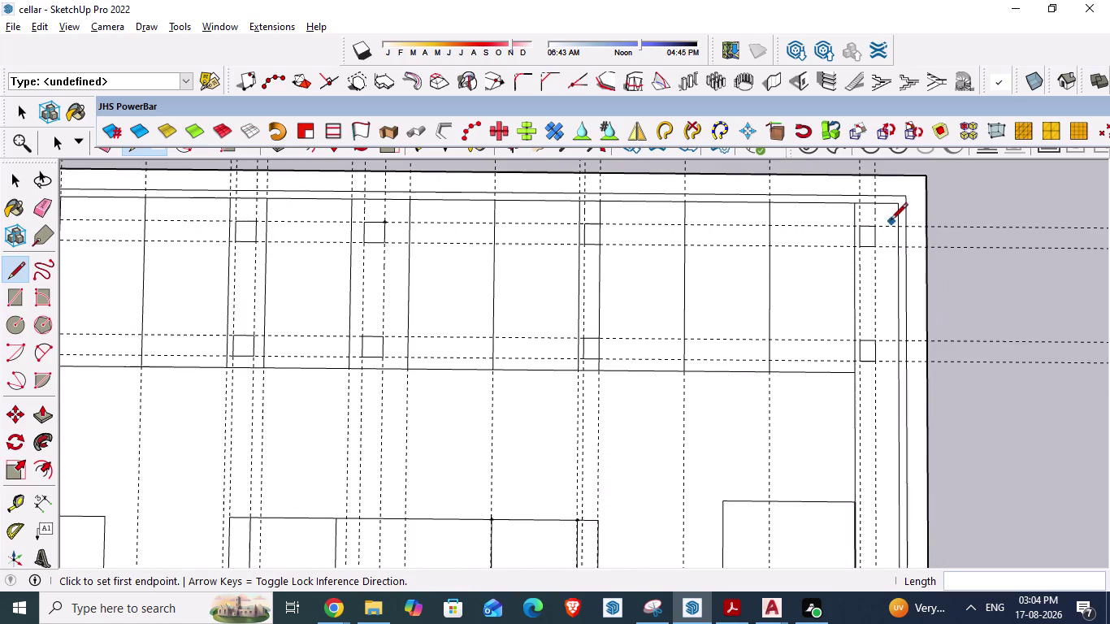
scroll(down, 3)
scroll(down, 3)
scroll(down, 3)
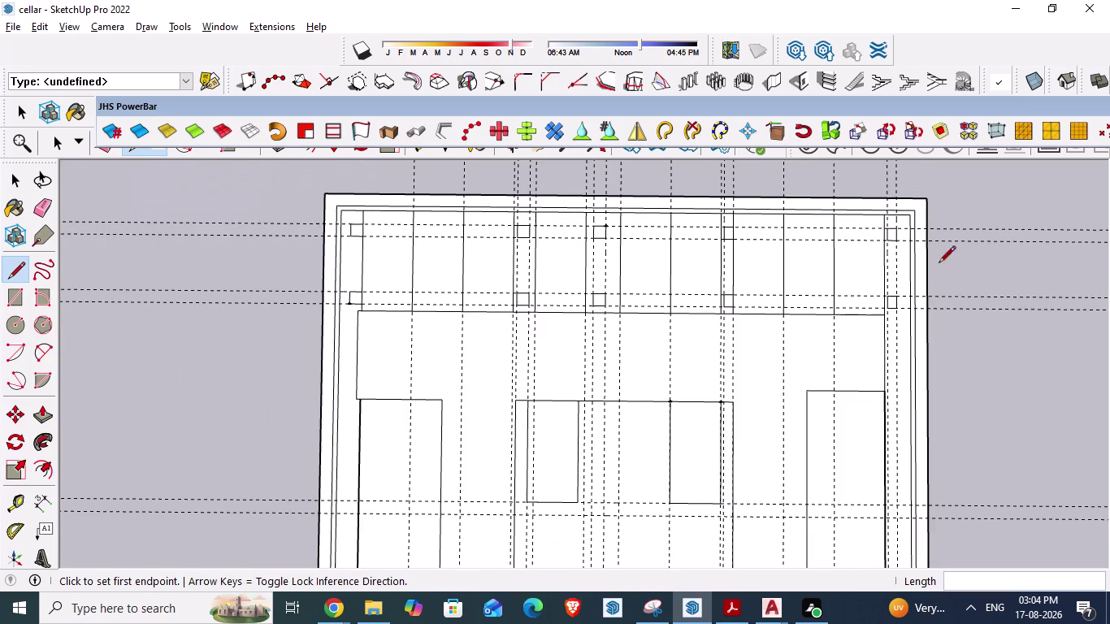
scroll(down, 3)
scroll(up, 3)
scroll(down, 3)
scroll(down, 3)
scroll(up, 3)
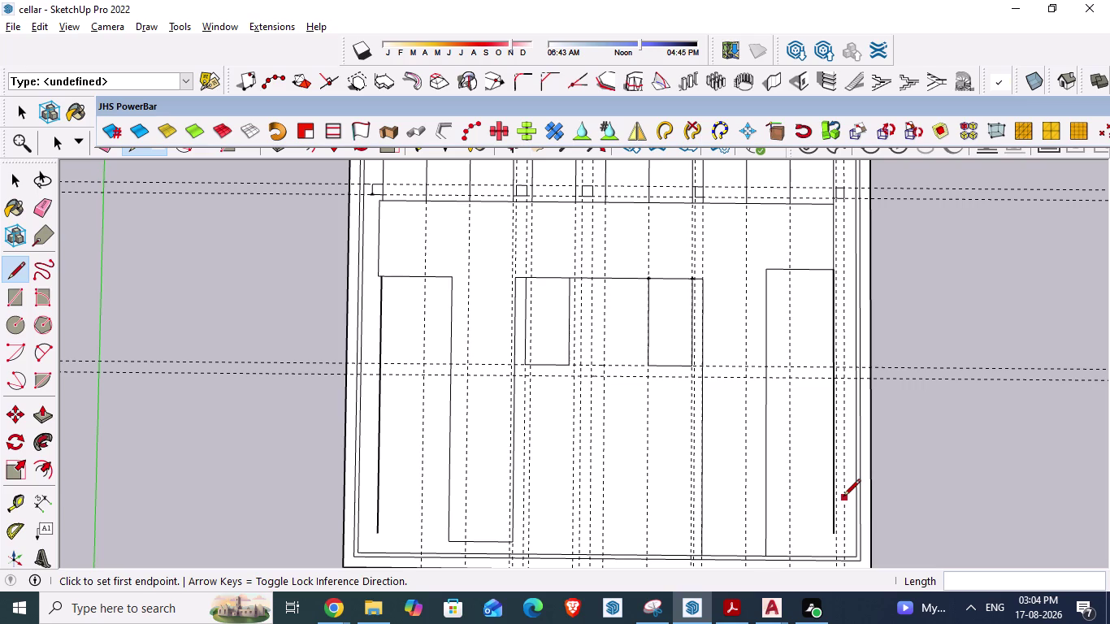
key(alt+Tab)
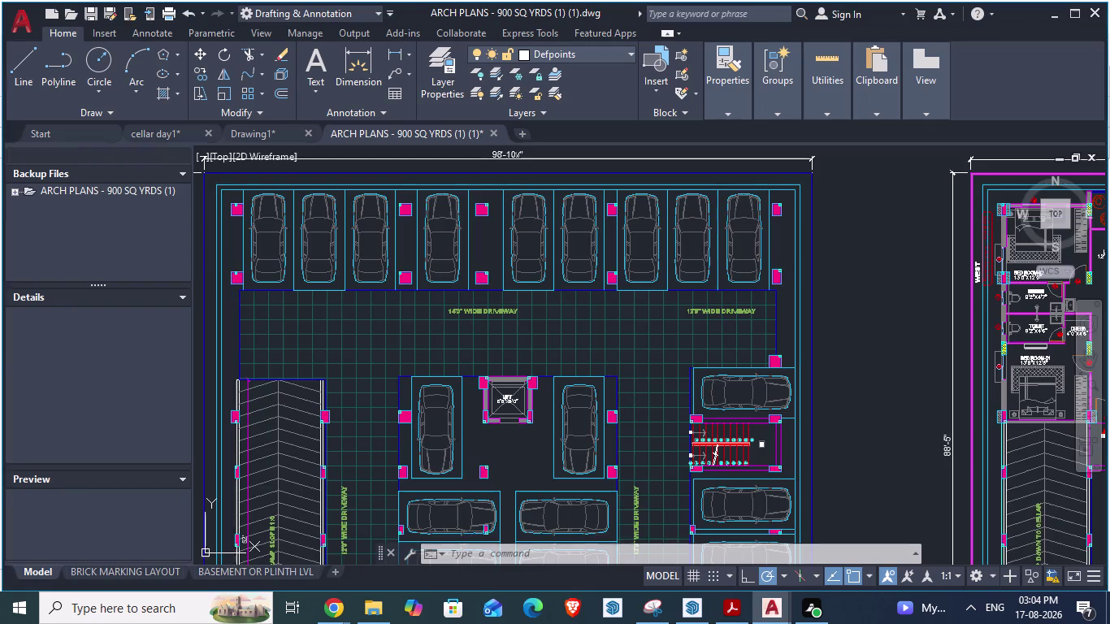
Zoom around the AutoCAD plan and briefly compare it with the SketchUp model.
scroll(down, 3)
scroll(up, 3)
scroll(down, 3)
scroll(up, 3)
scroll(down, 3)
scroll(down, 3)
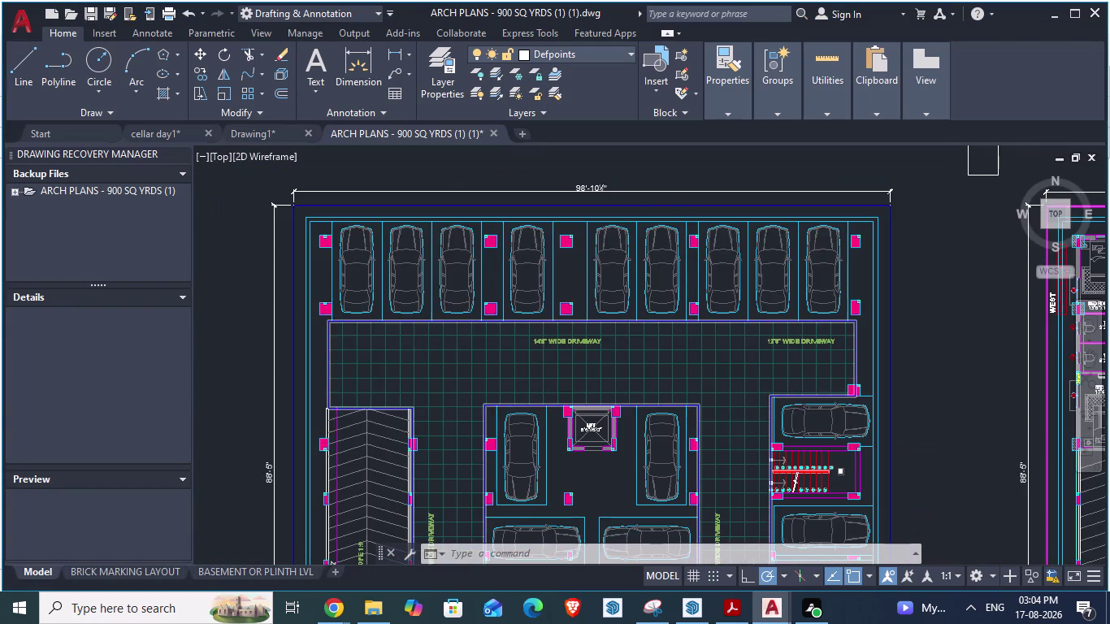
scroll(up, 3)
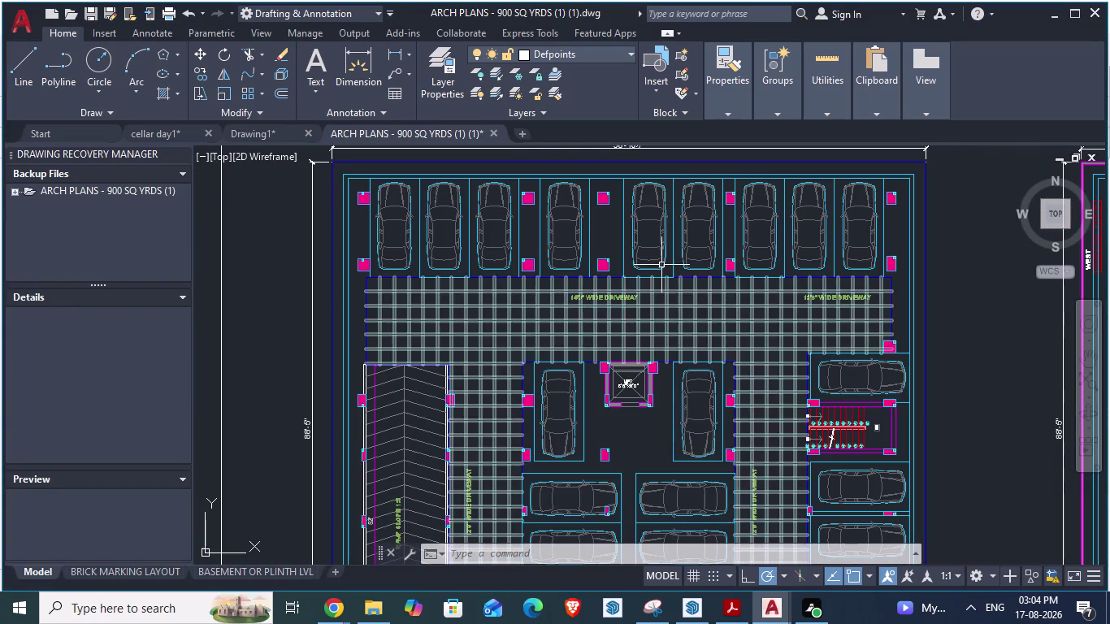
key(alt+Tab)
key(alt+Tab)
key(alt+Tab)
scroll(down, 3)
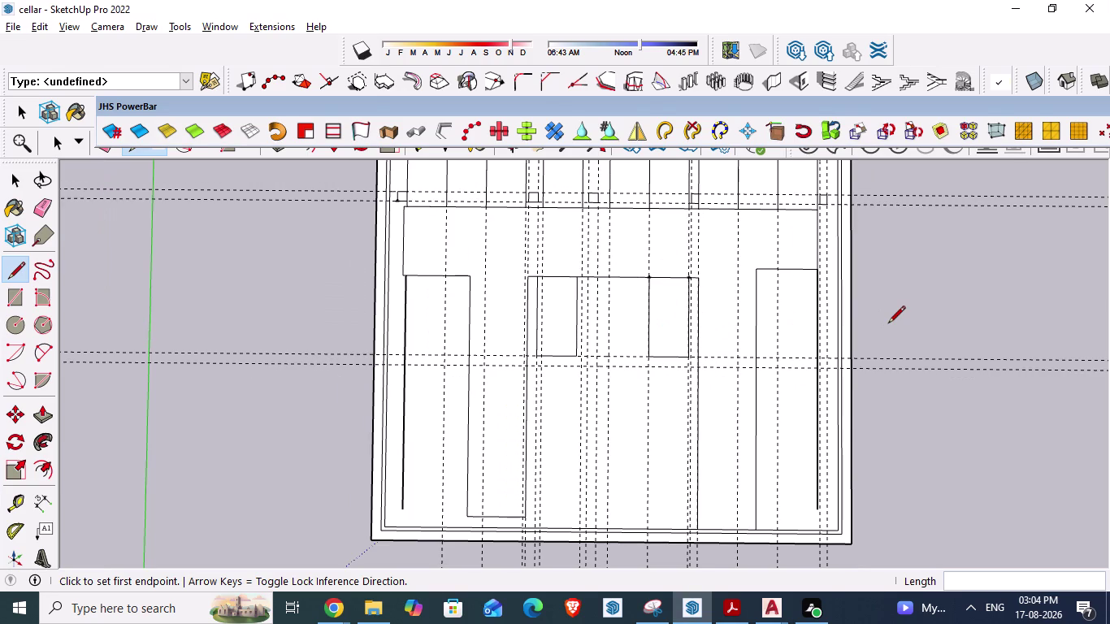
key(alt+Tab)
Dimension a bottom-row column with DA, reading about 2'-0" across, then return to SketchUp.
scroll(down, 3)
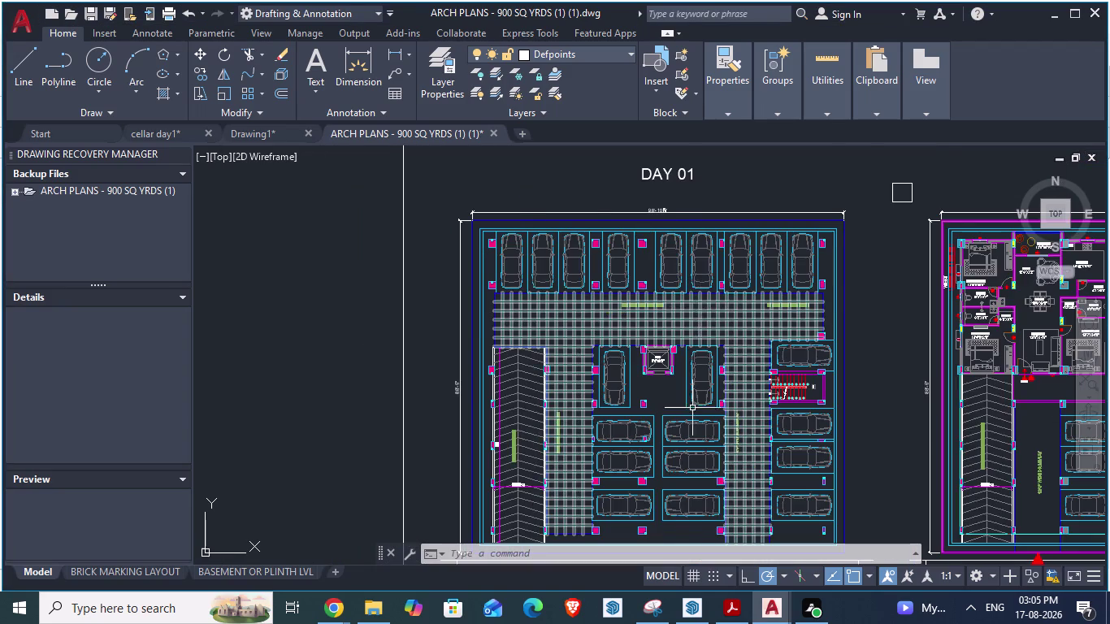
scroll(up, 3)
scroll(down, 3)
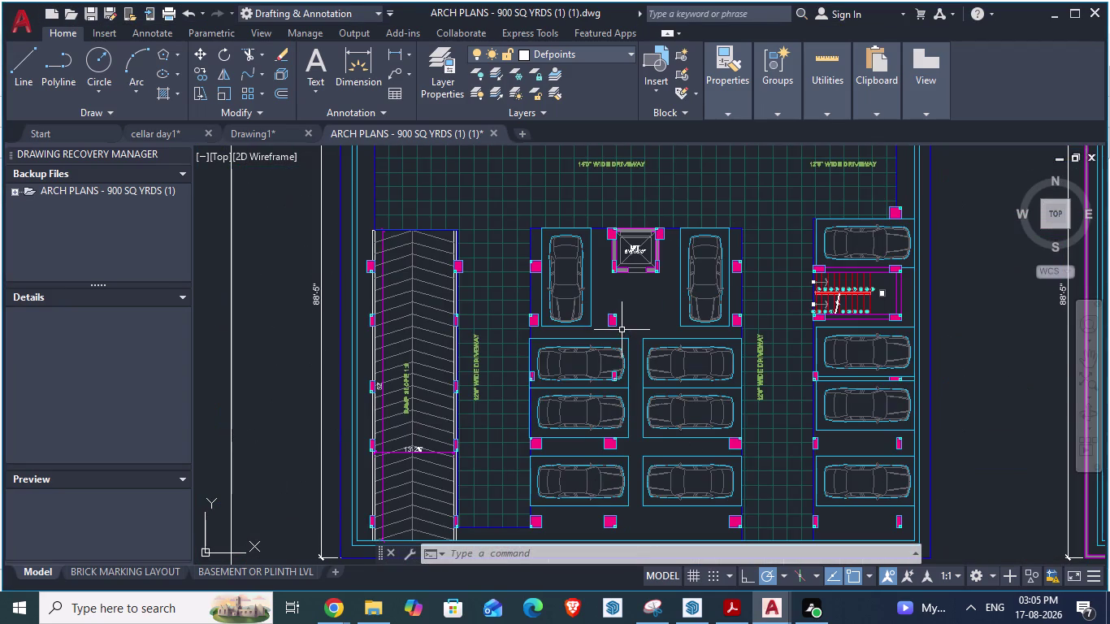
scroll(down, 3)
scroll(up, 3)
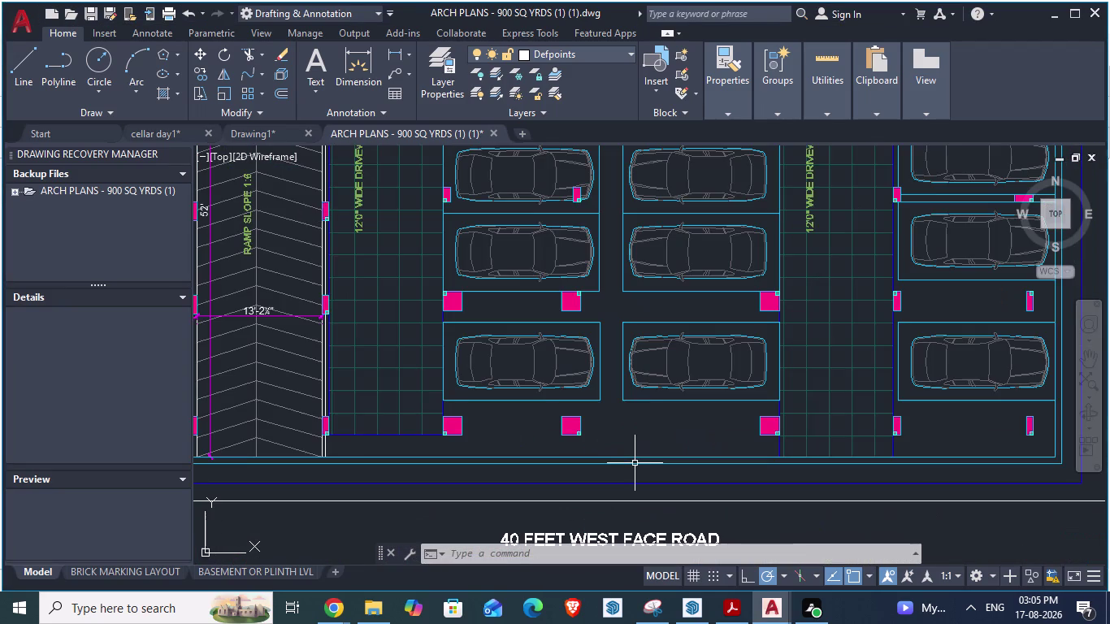
scroll(up, 3)
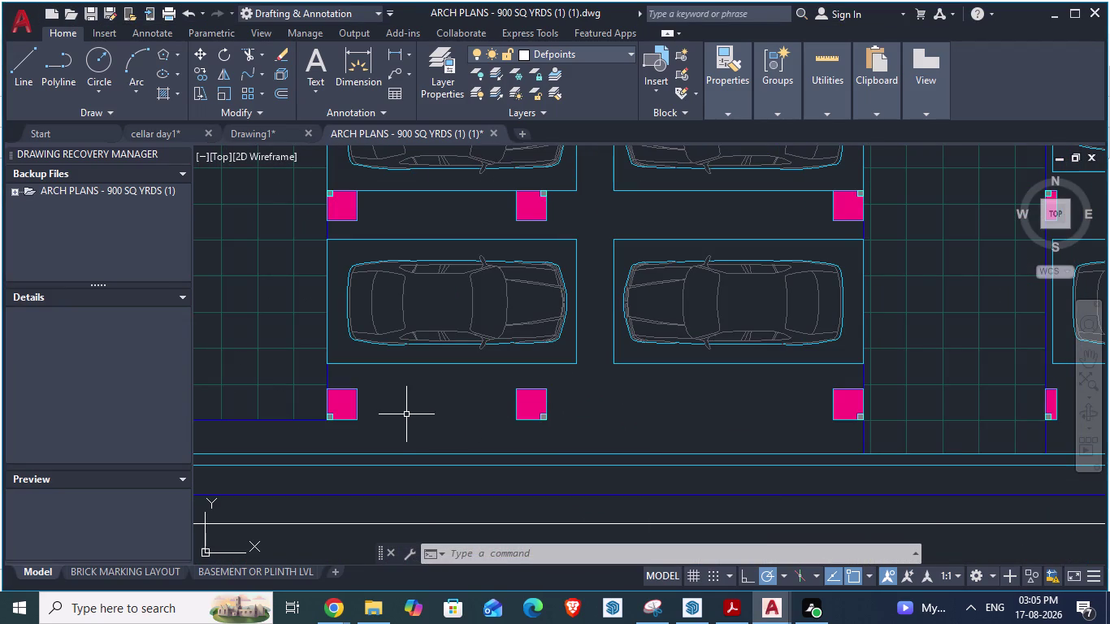
text(da)
key(Return)
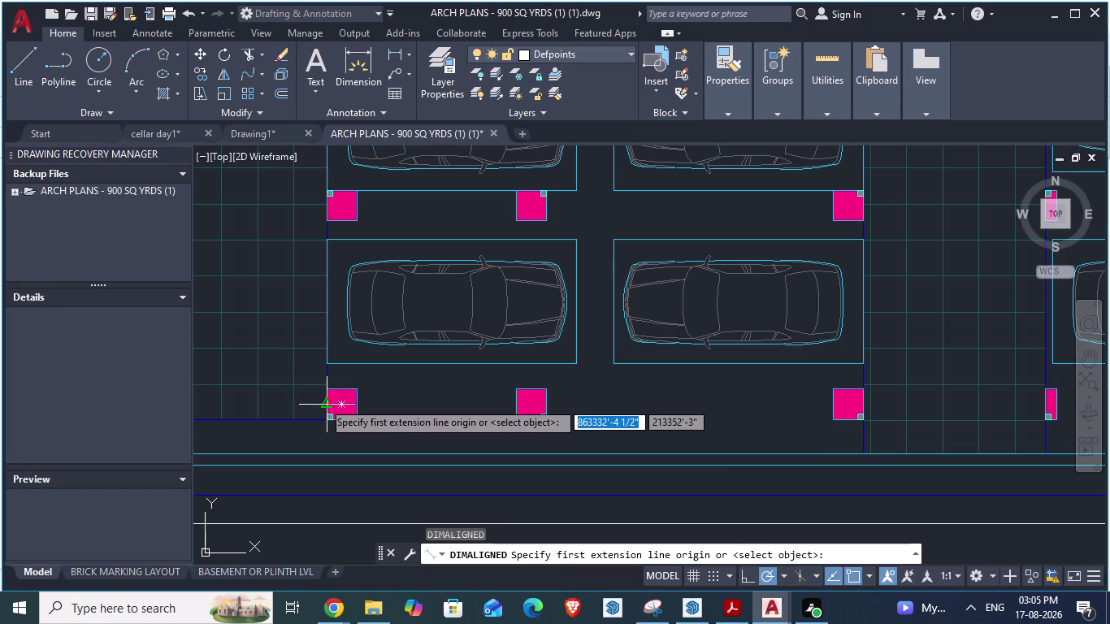
click(323, 401)
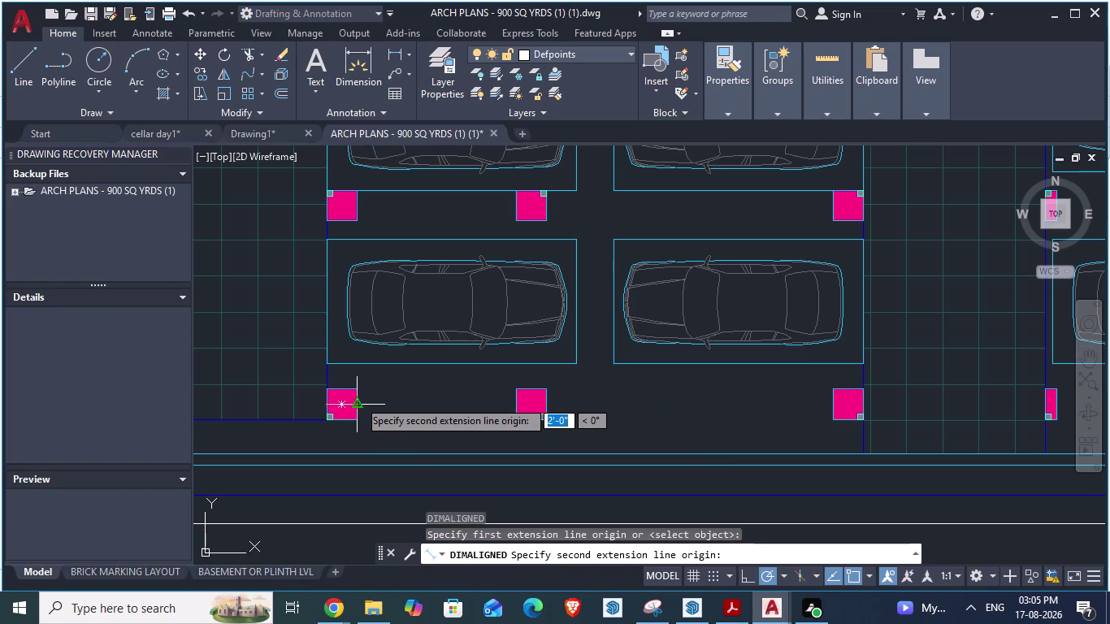
key(alt+Tab)
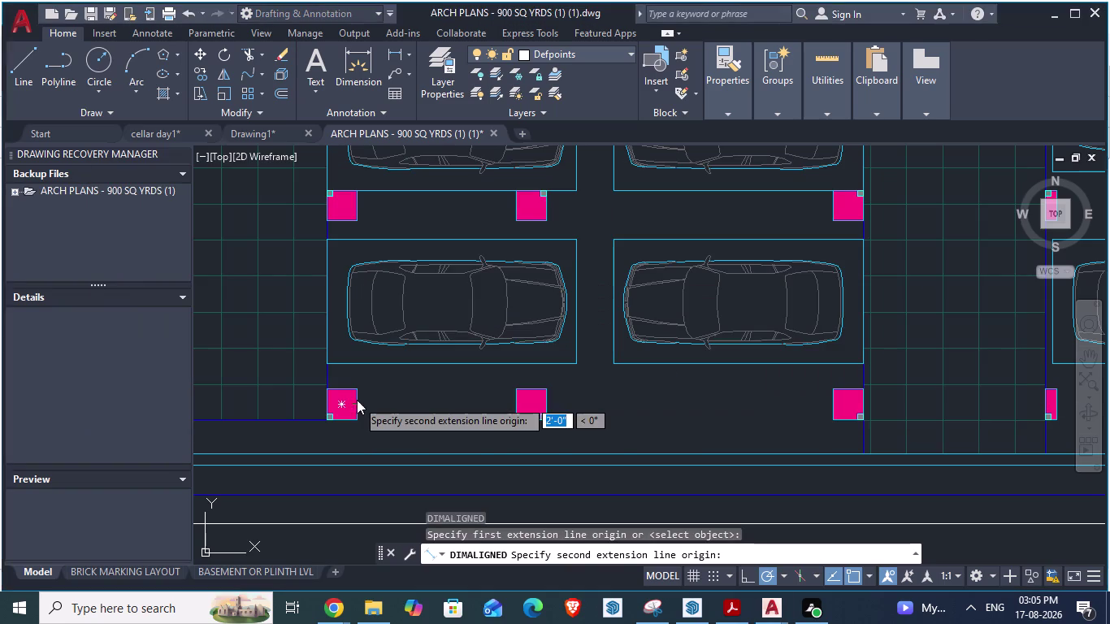
key(alt+Tab)
key(alt+Tab)
scroll(down, 3)
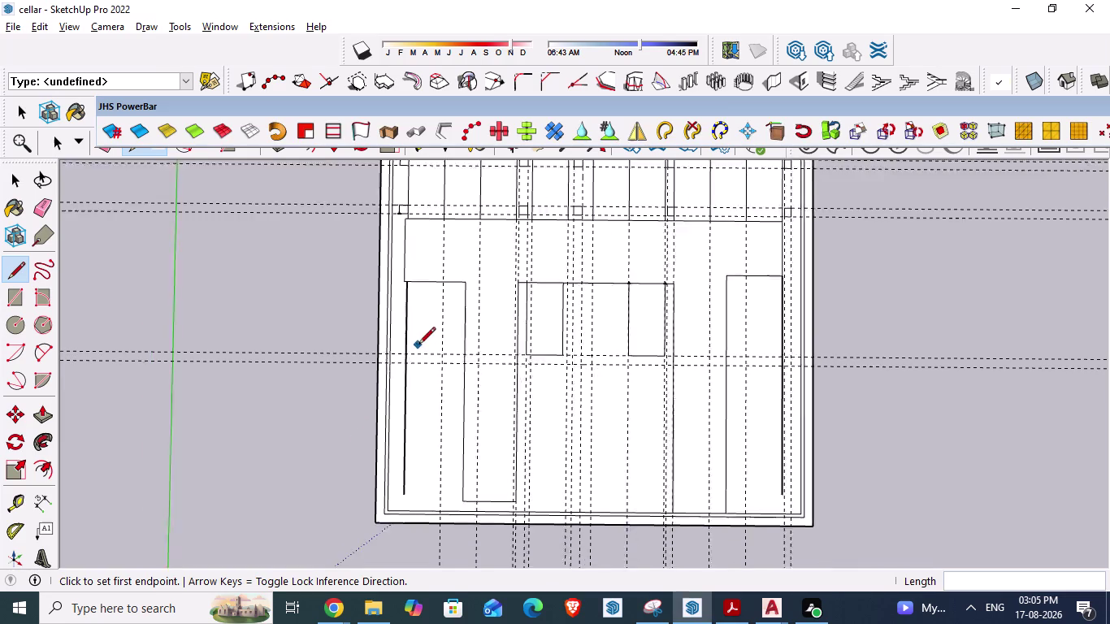
Add a guide 2' above the bottom edge line at the lower left.
scroll(down, 3)
scroll(up, 3)
scroll(up, 3)
scroll(down, 3)
key(space)
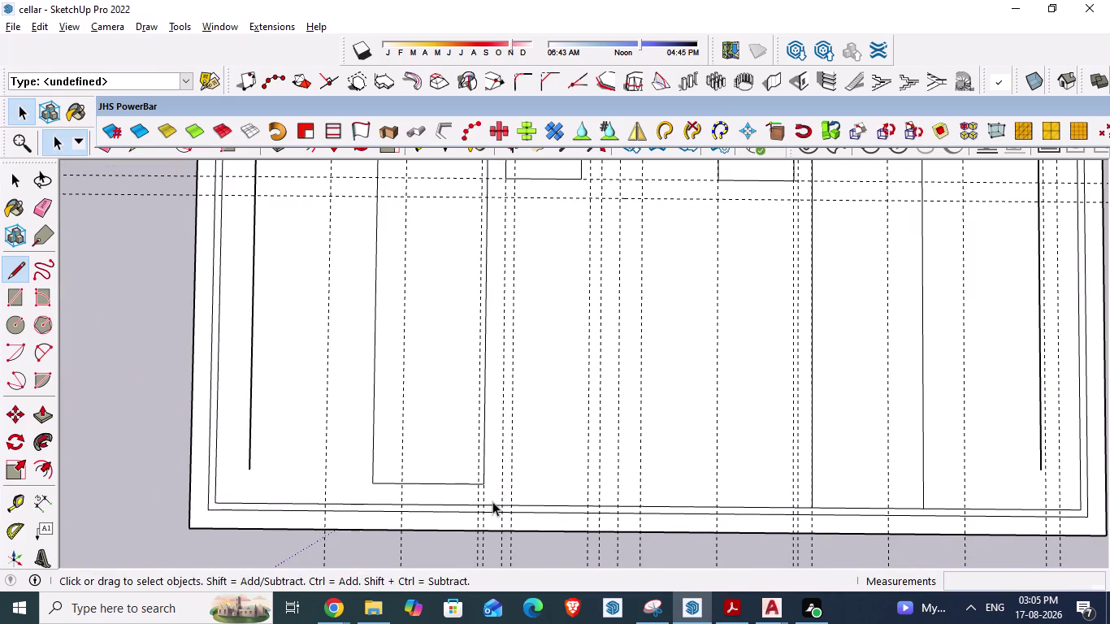
text(t)
click(429, 488)
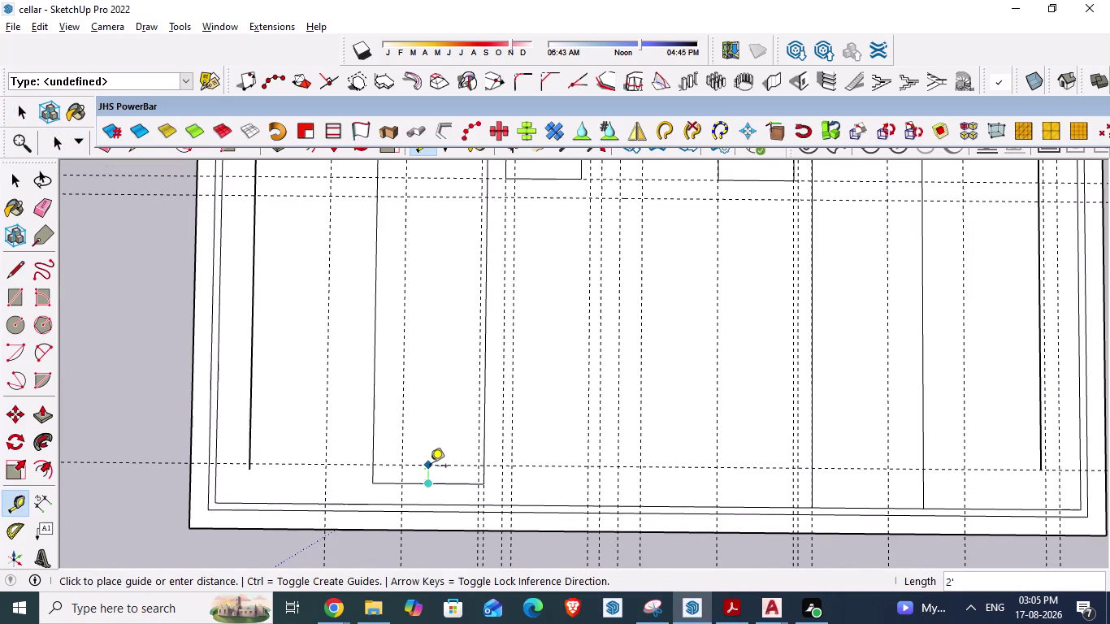
text(2')
key(Return)
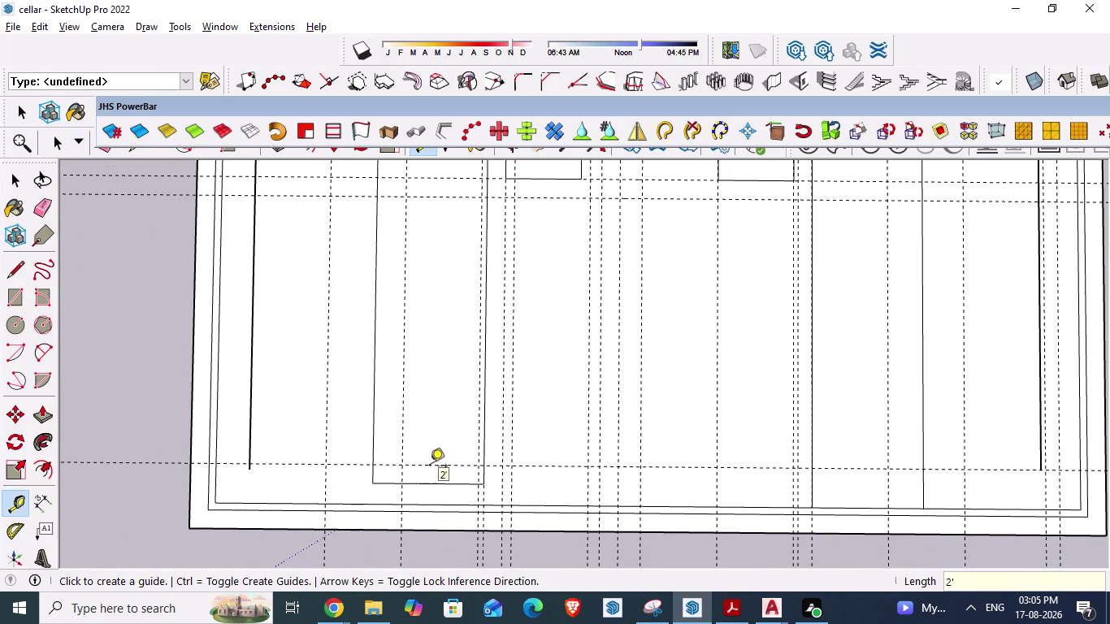
Save the model, check the AutoCAD plan, and return to SketchUp.
key(ctrl+s)
key(alt+Tab)
key(alt+Tab)
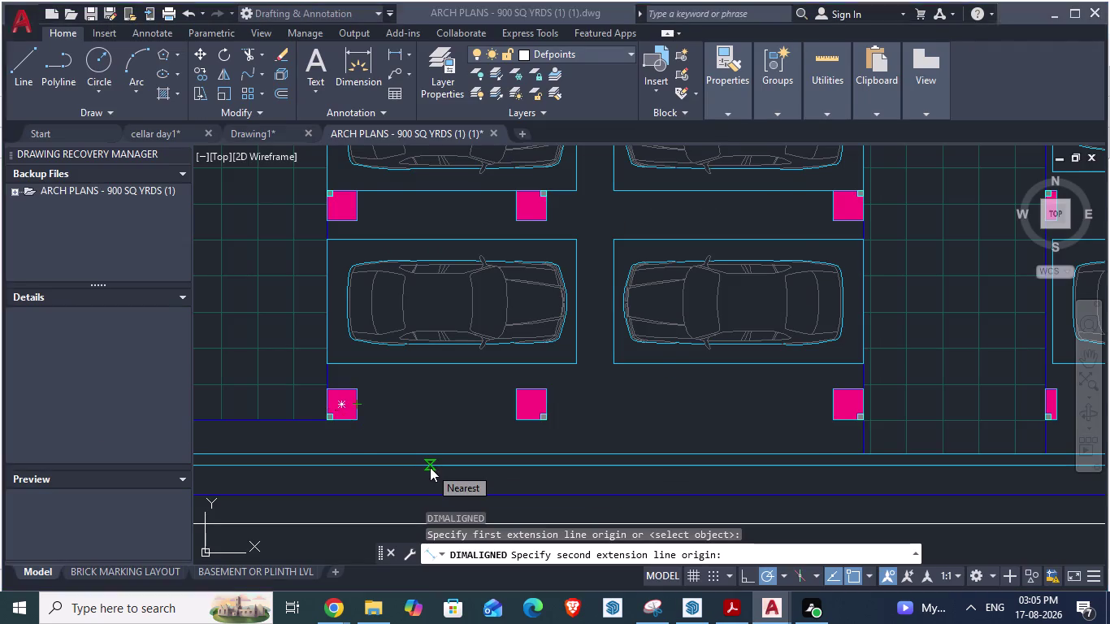
key(alt+Tab)
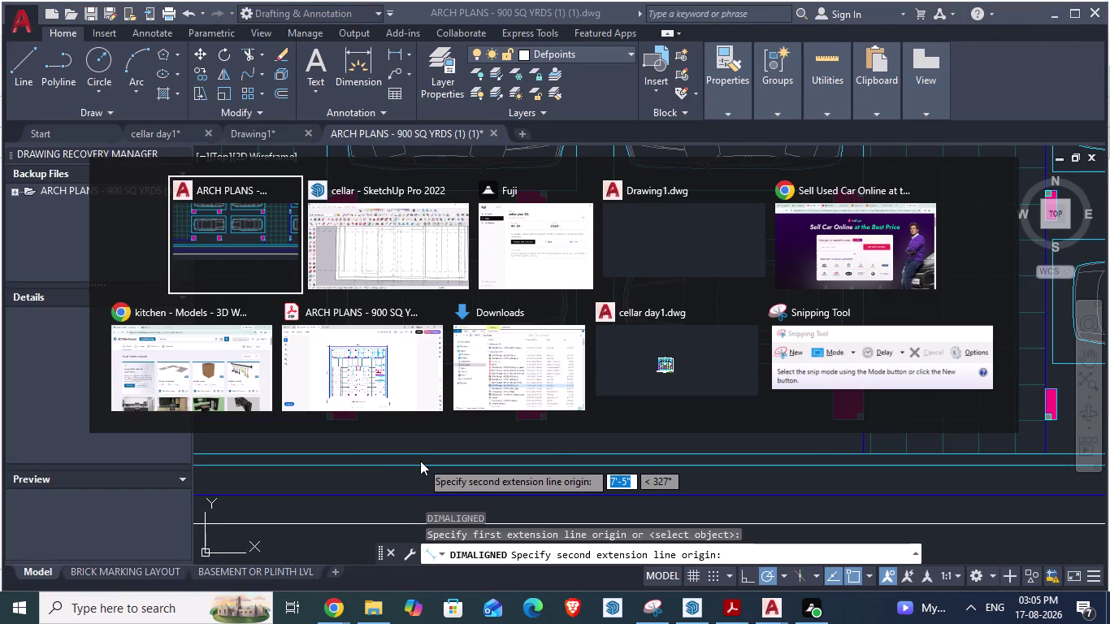
key(alt+Tab)
click(425, 465)
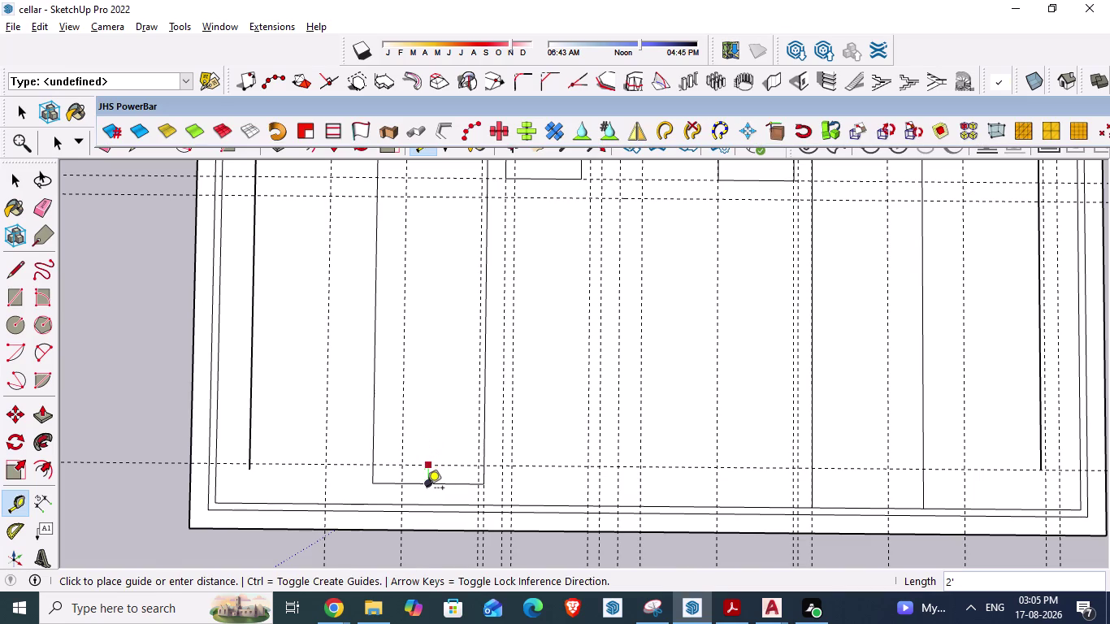
Offset a second guide 2' from the new bottom guide.
key(Escape)
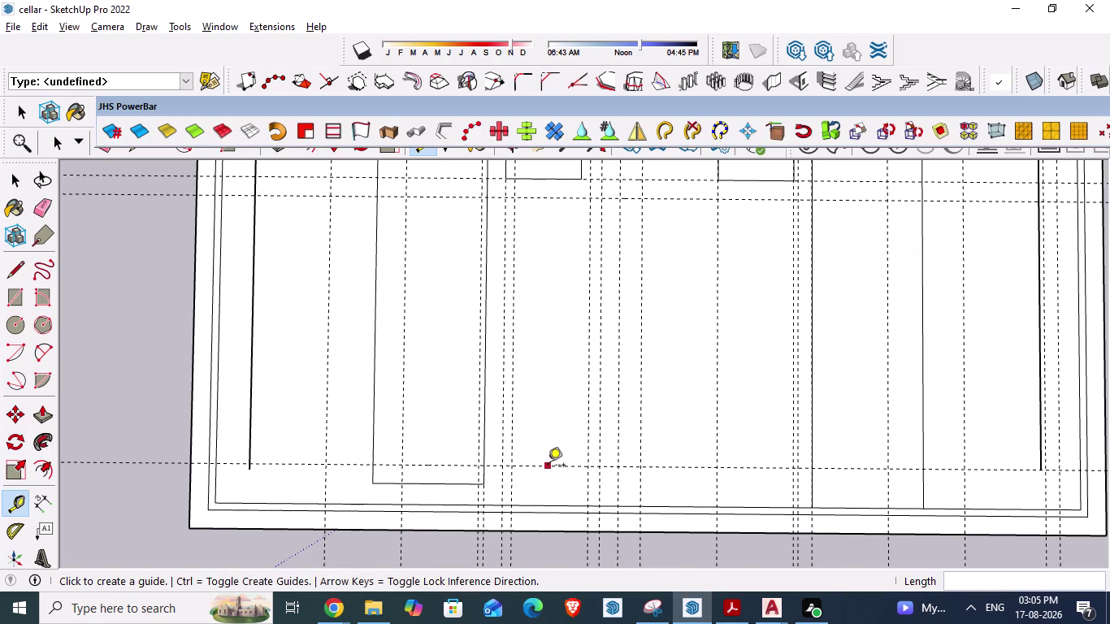
click(547, 466)
text(2')
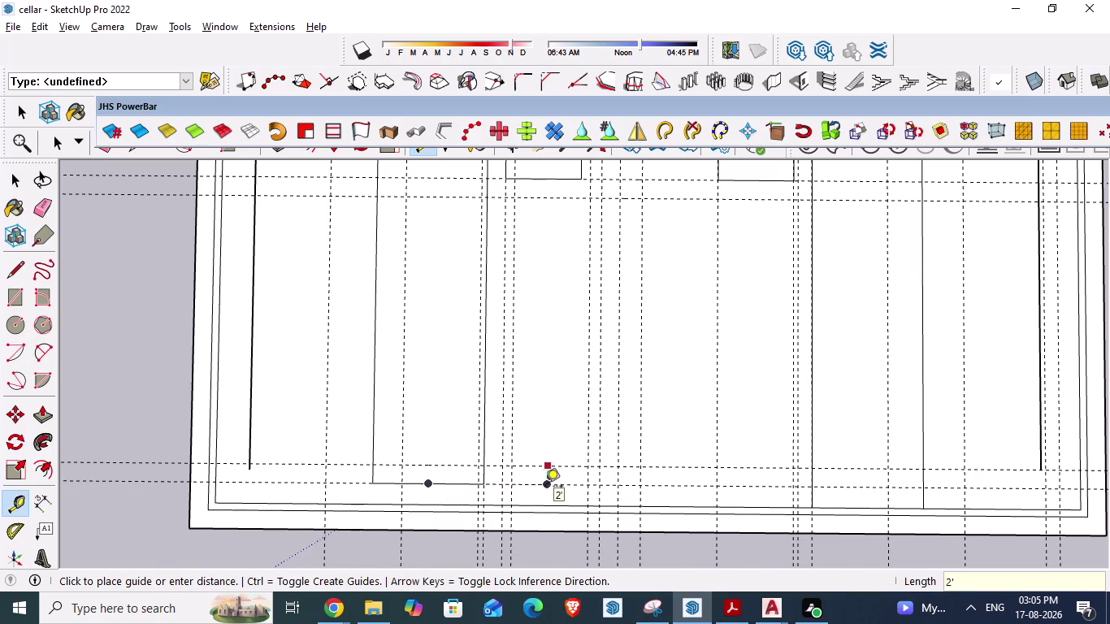
key(Return)
key(Escape)
scroll(up, 3)
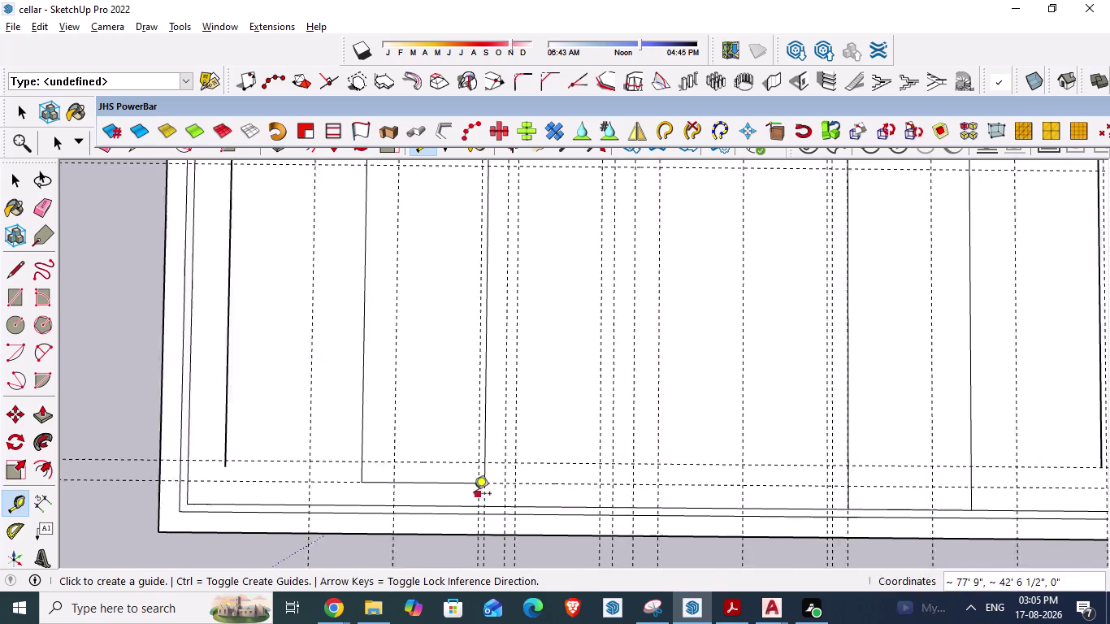
scroll(up, 3)
Switch to the Line tool, check the distance in AutoCAD, and return to SketchUp.
key(l)
key(Return)
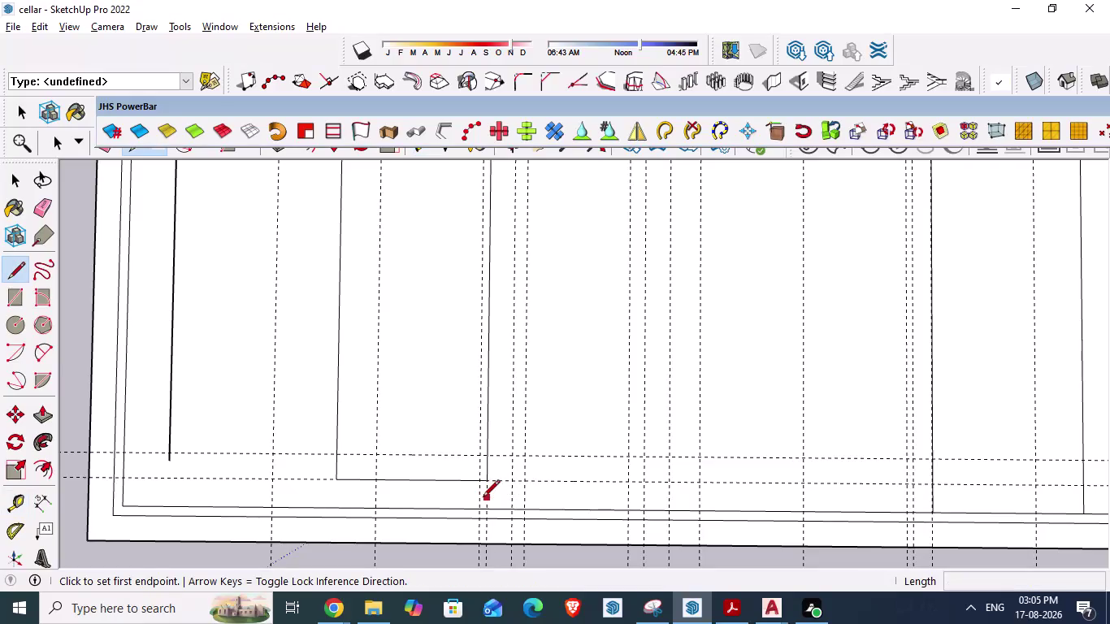
scroll(up, 3)
key(alt+Tab)
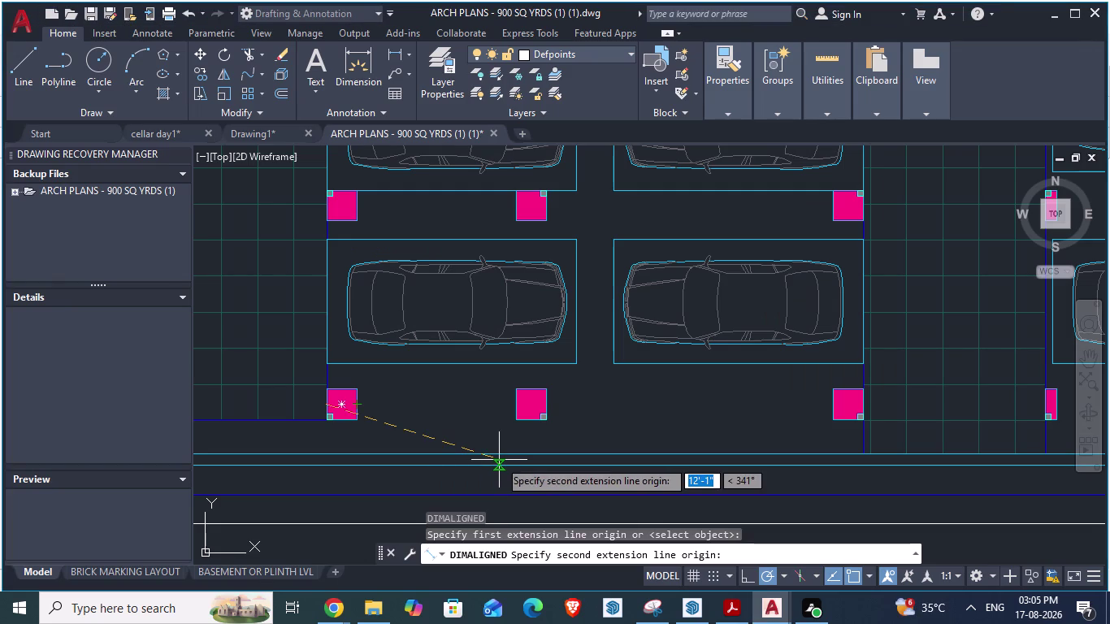
key(alt+Tab)
key(alt+Tab)
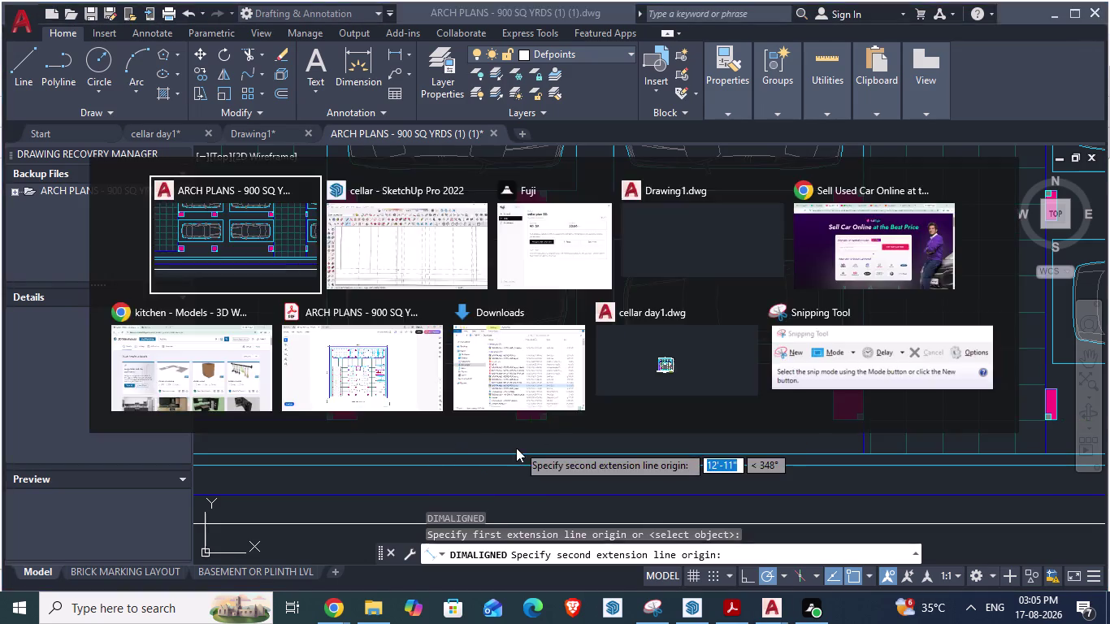
key(alt+Tab)
scroll(up, 3)
scroll(up, 3)
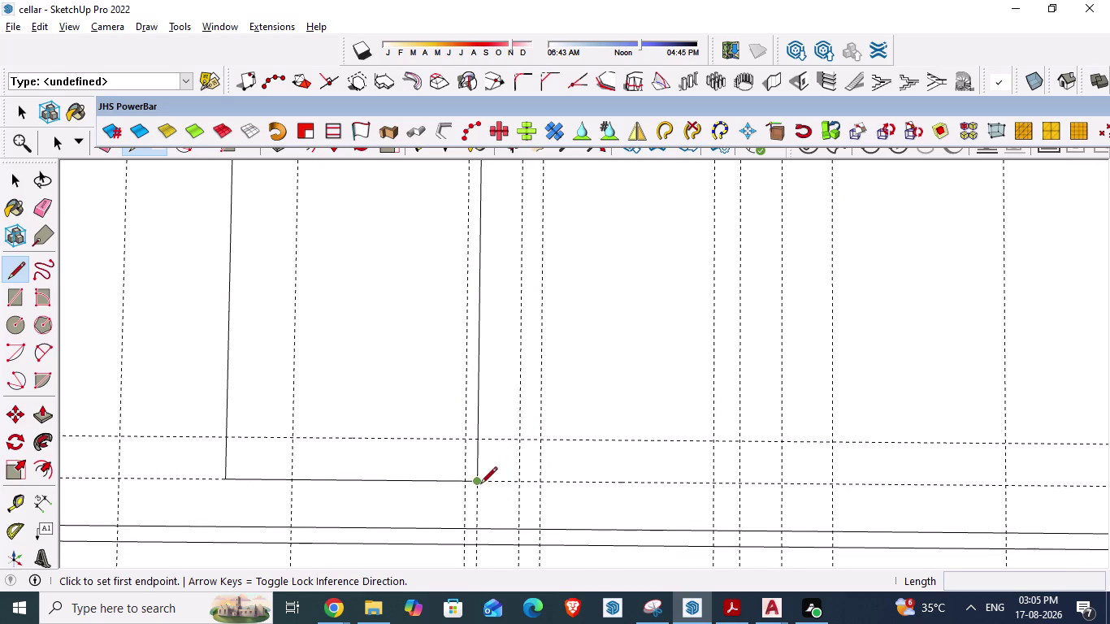
Draw the 2' column square where the bottom guides cross, then zoom out.
click(480, 485)
click(516, 488)
click(518, 439)
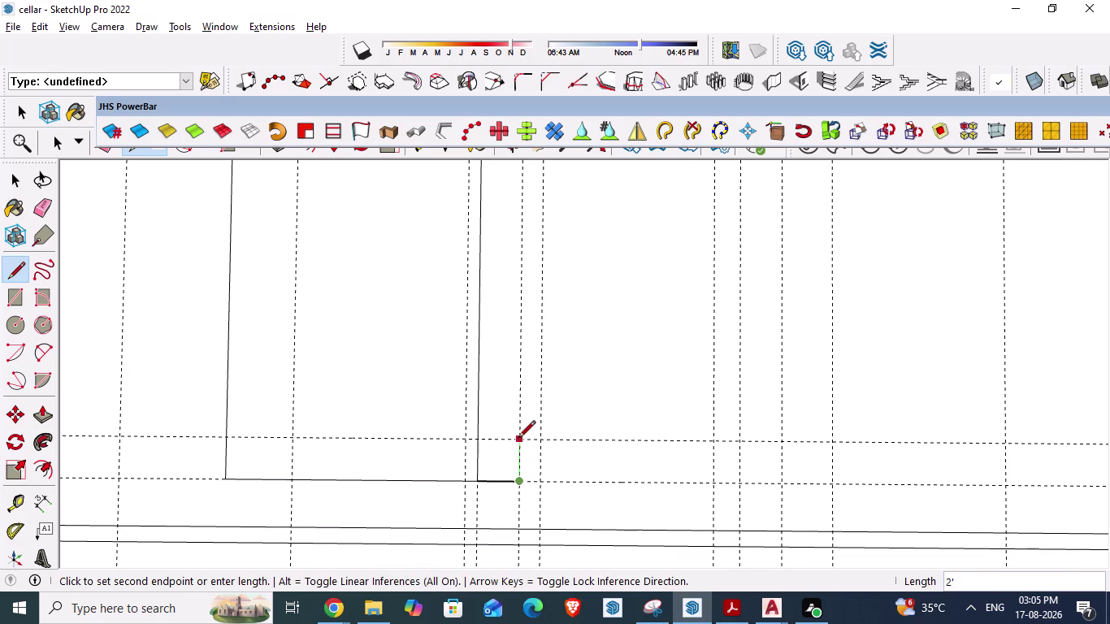
click(483, 443)
scroll(down, 3)
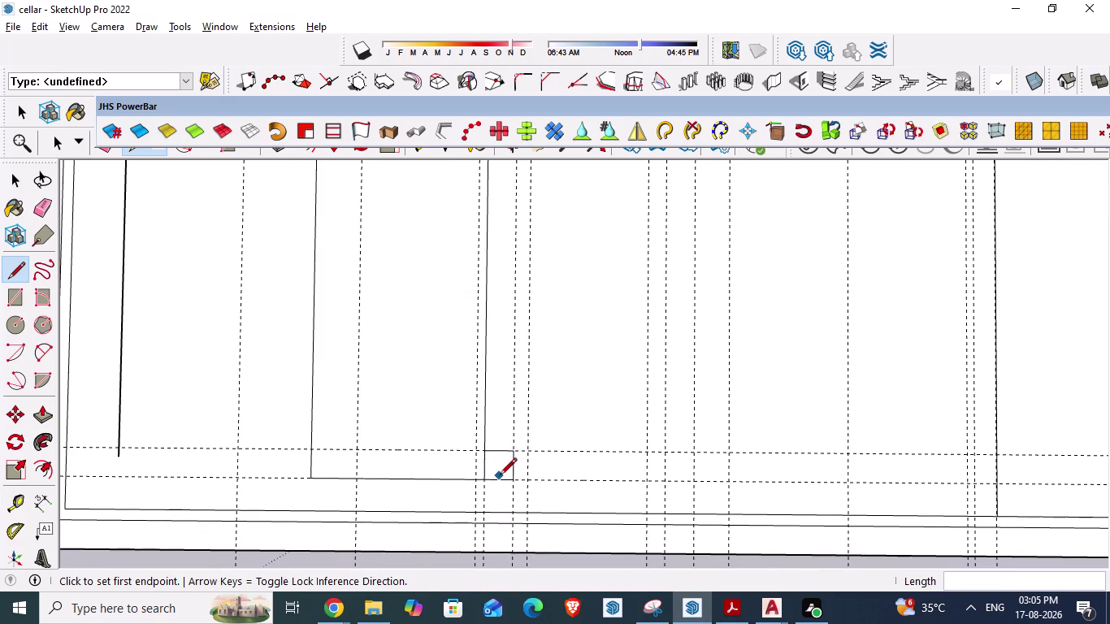
scroll(down, 3)
scroll(down, 3)
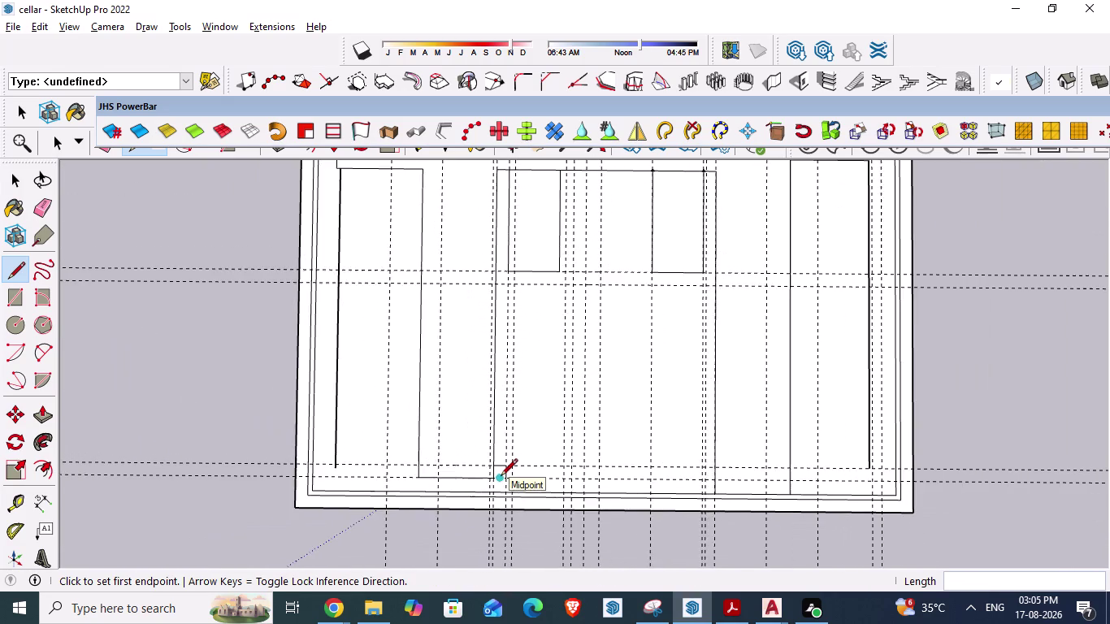
scroll(down, 3)
key(alt+Tab)
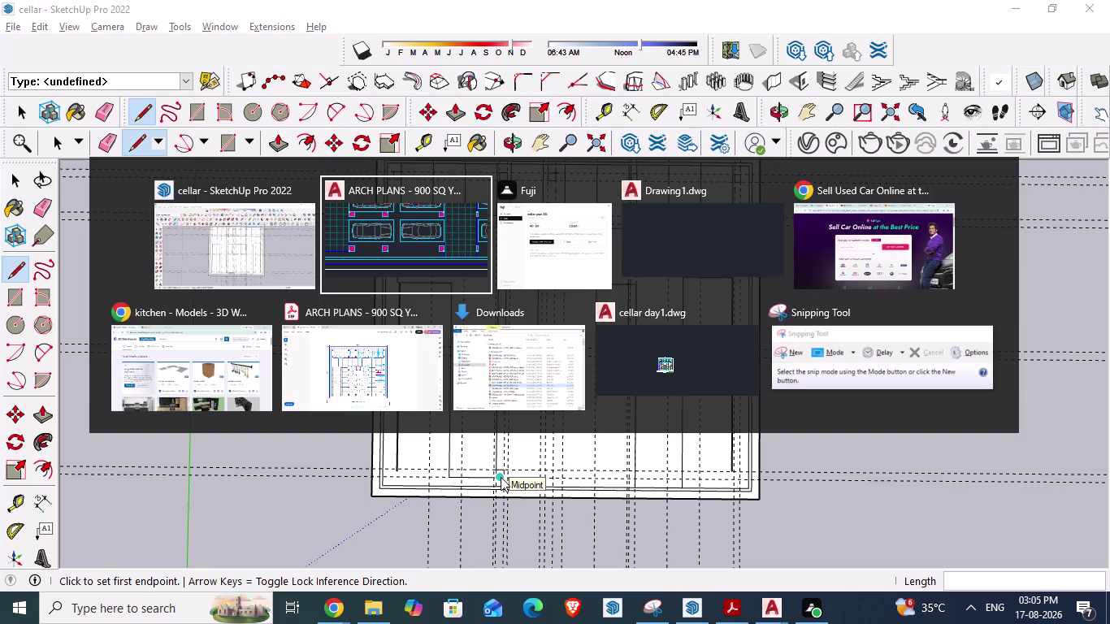
Zoom around the AutoCAD cellar plan to find column points for the aligned dimension.
scroll(down, 3)
scroll(up, 3)
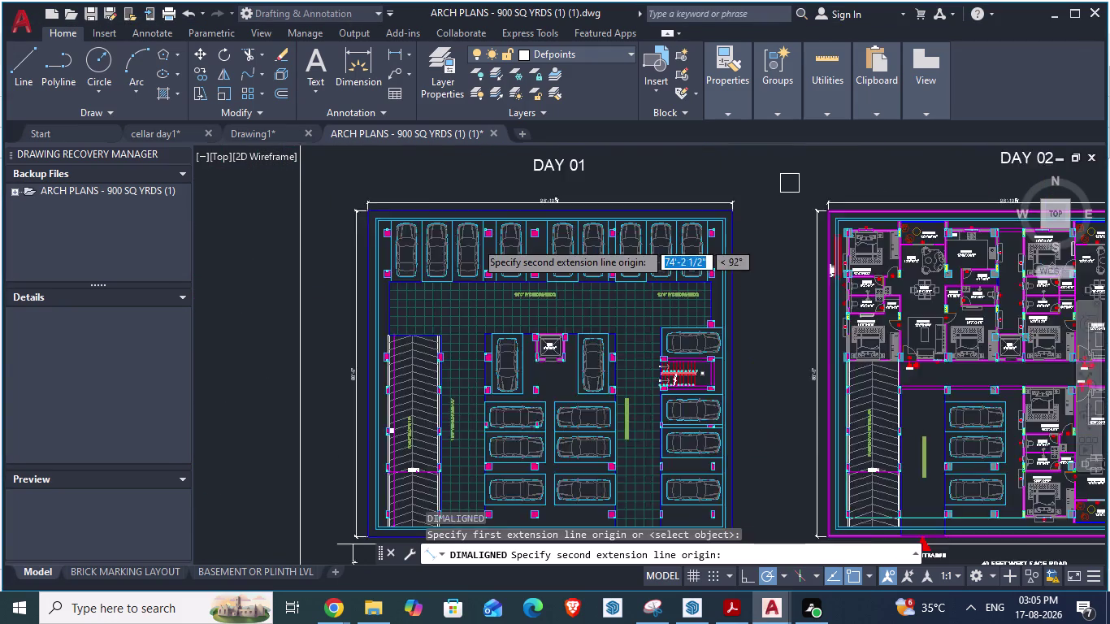
scroll(up, 3)
scroll(up, 3)
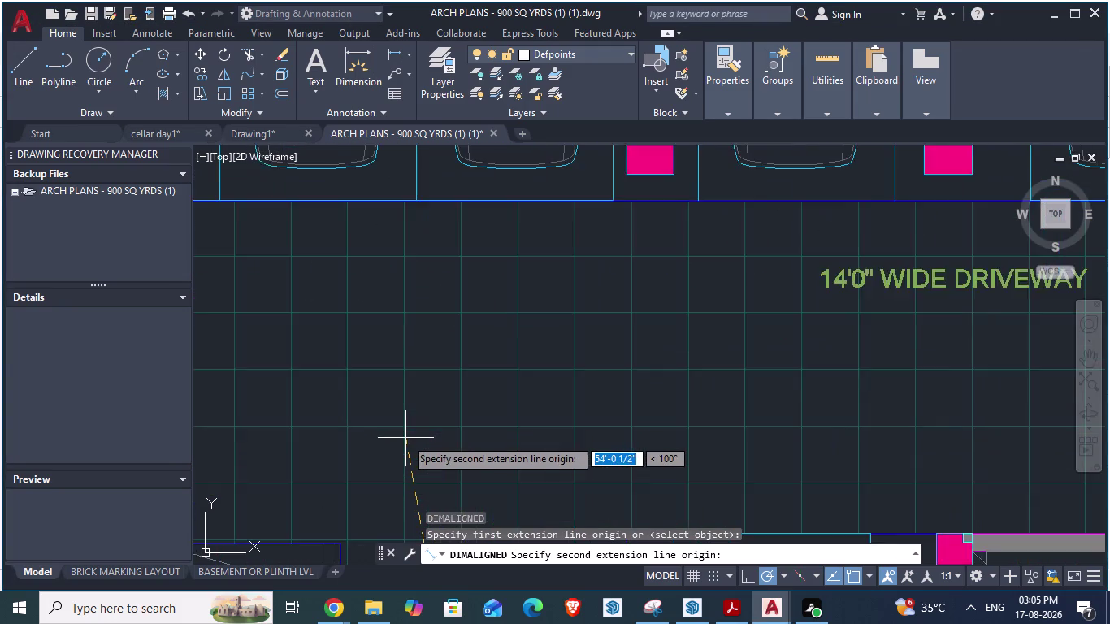
scroll(up, 3)
scroll(down, 3)
scroll(down, 3)
scroll(down, 3)
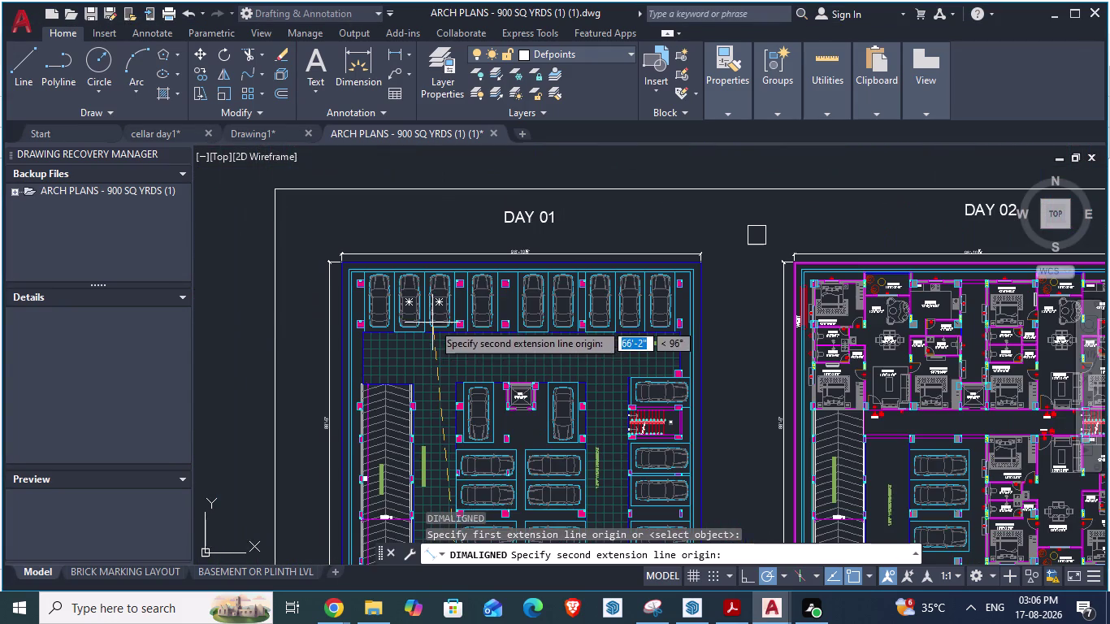
scroll(down, 3)
scroll(up, 3)
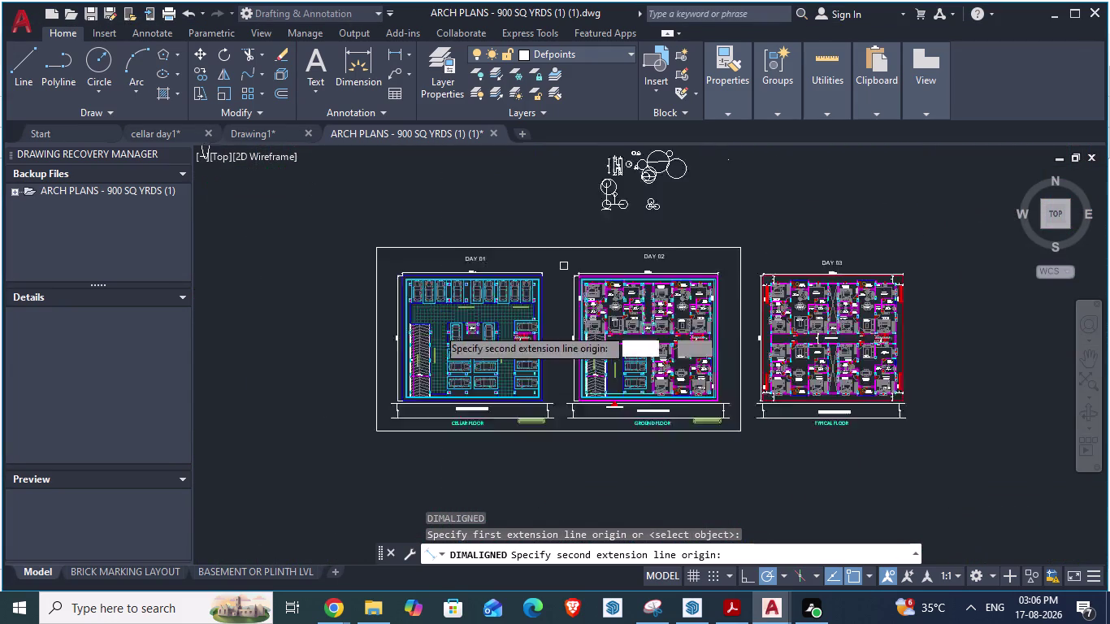
scroll(up, 3)
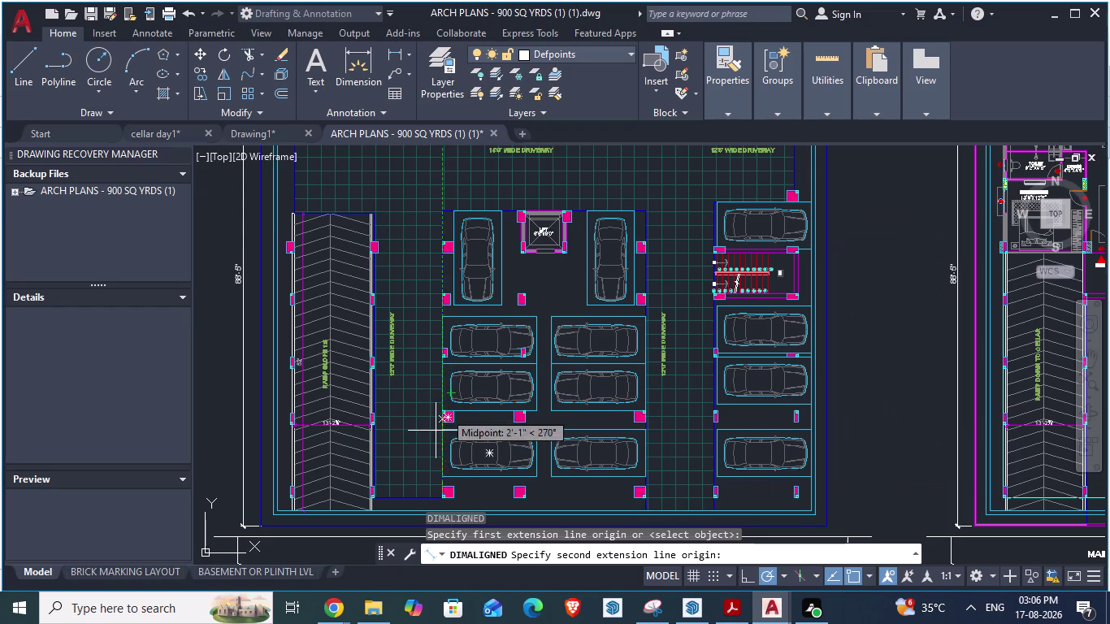
scroll(up, 3)
scroll(down, 3)
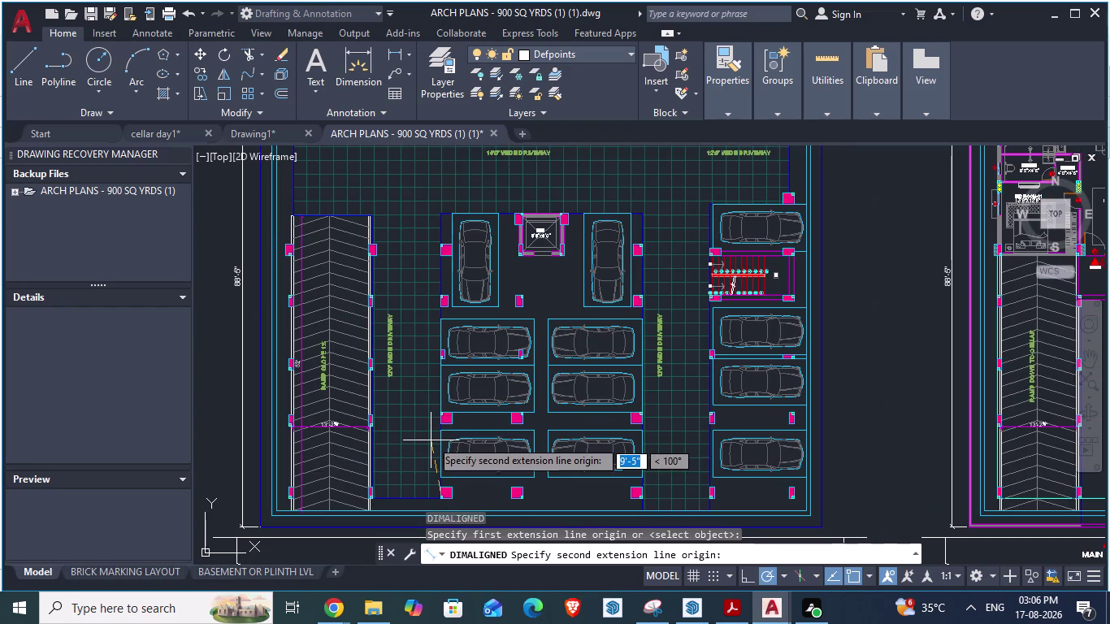
scroll(down, 3)
scroll(up, 3)
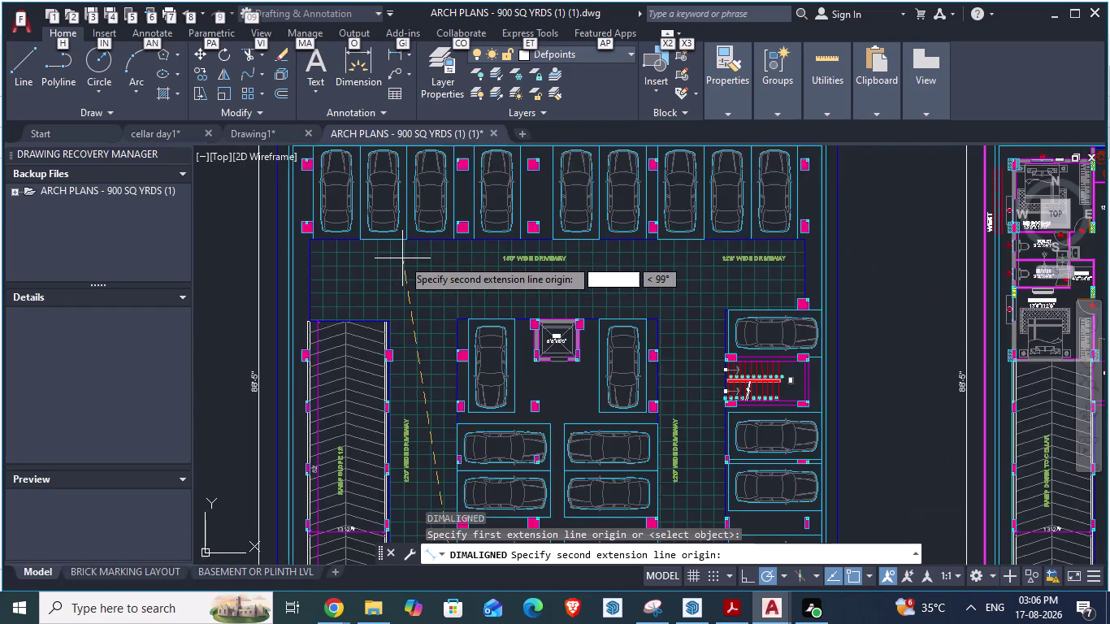
scroll(up, 3)
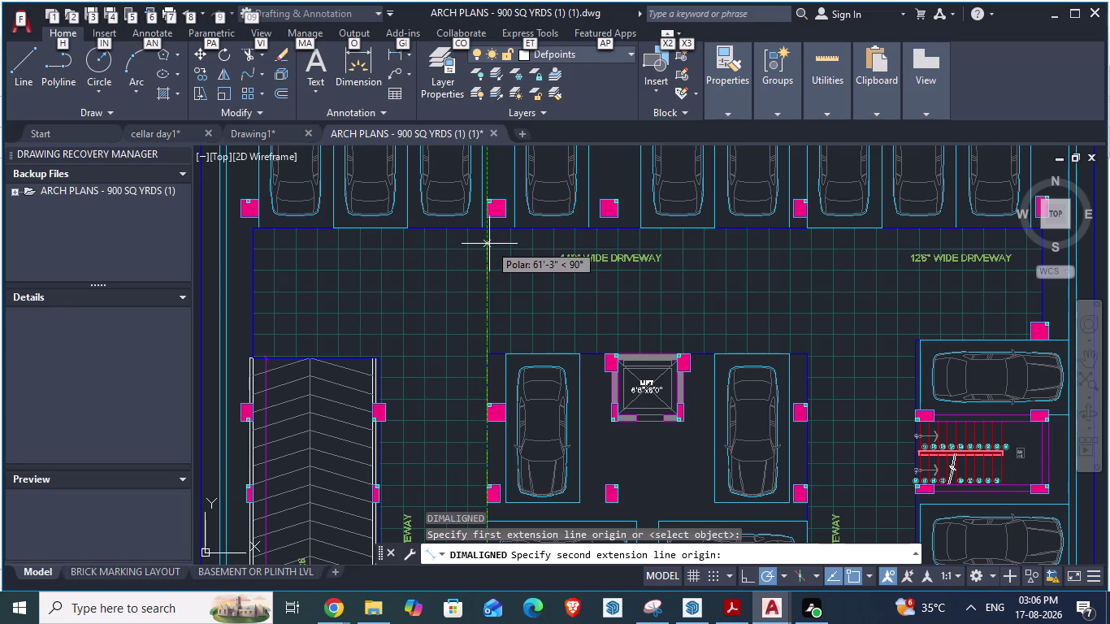
Cancel the unfinished dimension and return to the SketchUp model.
key(Escape)
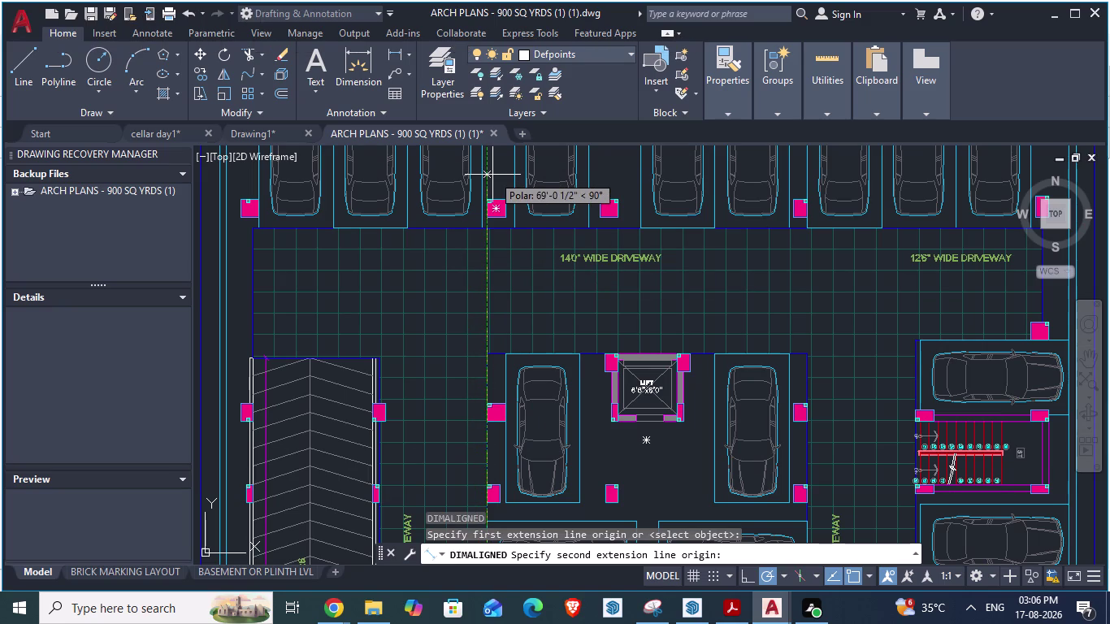
key(Escape)
key(alt+Tab)
scroll(down, 3)
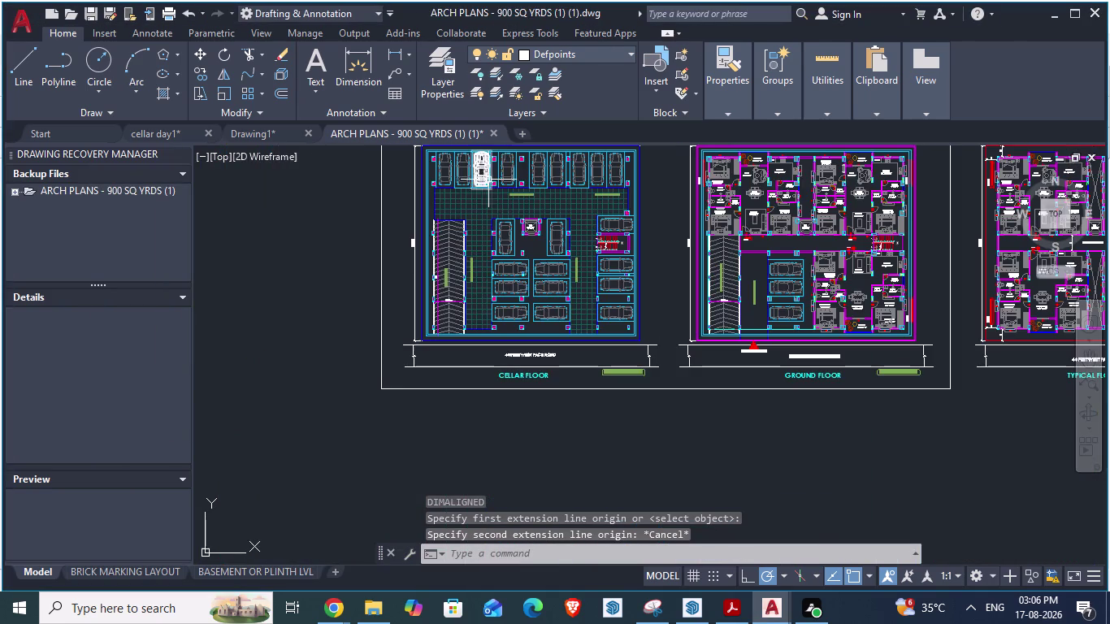
key(alt+Tab)
Zoom in on the traced column along the cellar's bottom edge, then return to the AutoCAD ARCH PLANS drawing.
key(alt+Tab)
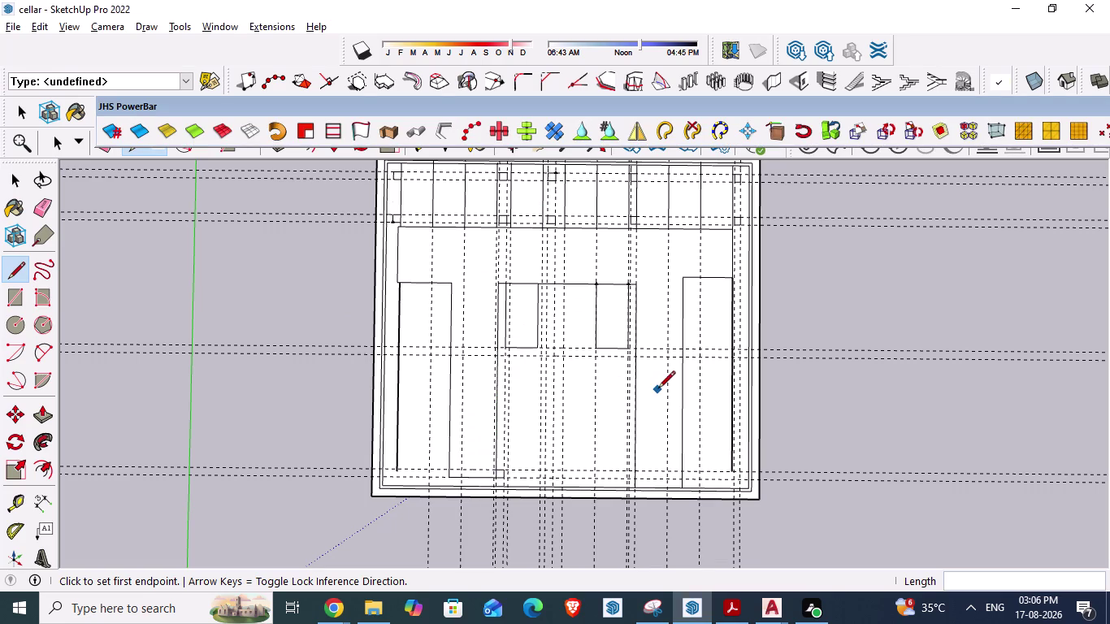
scroll(up, 3)
scroll(down, 3)
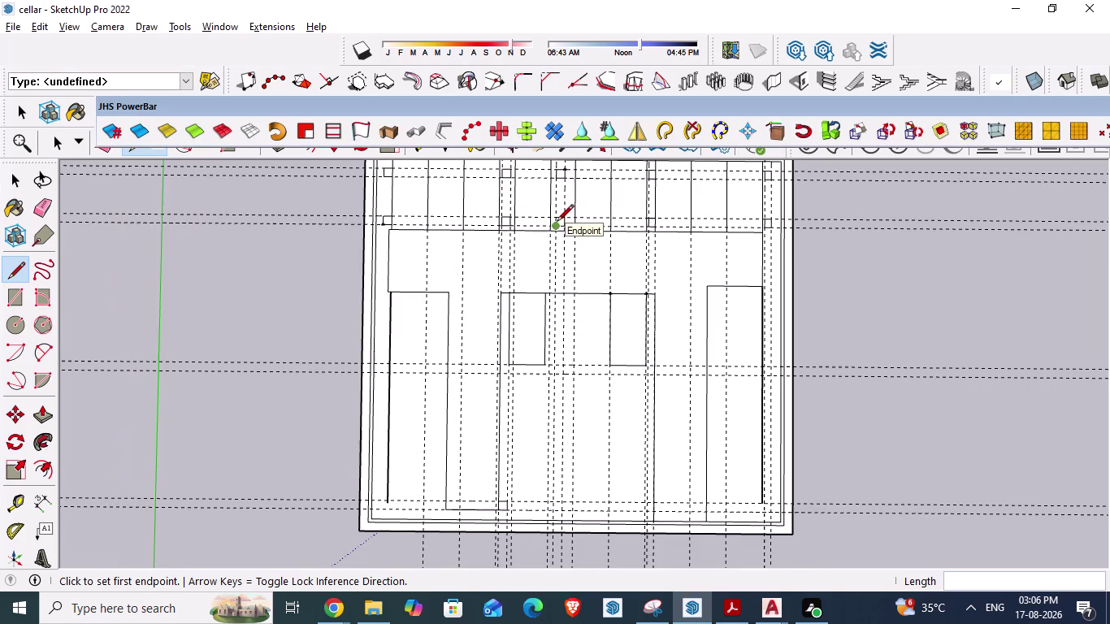
scroll(up, 3)
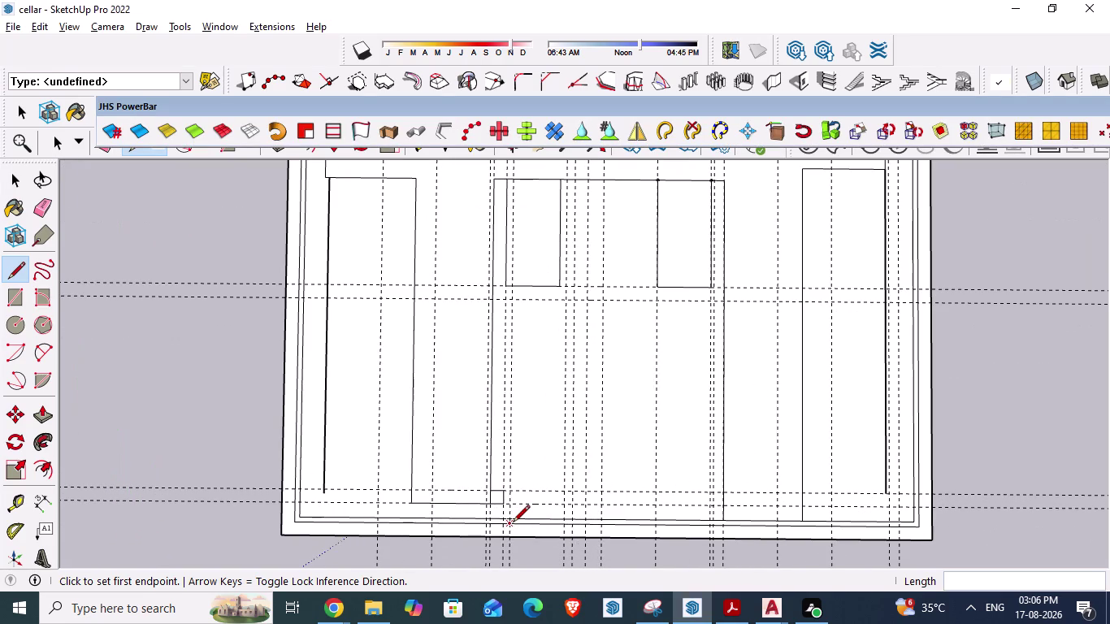
key(alt+Tab)
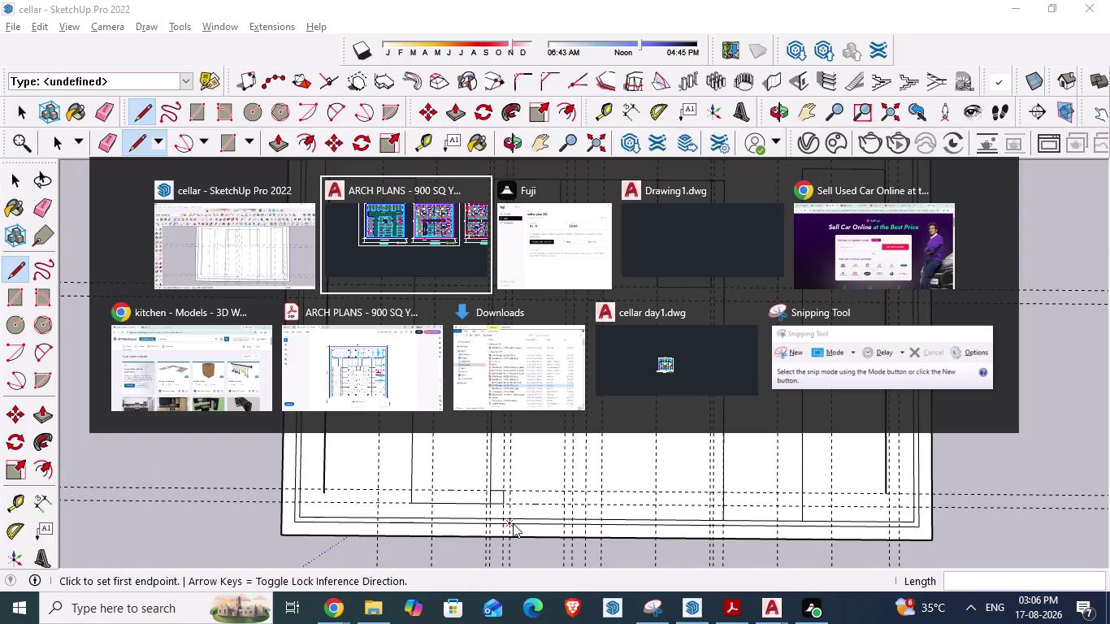
scroll(up, 3)
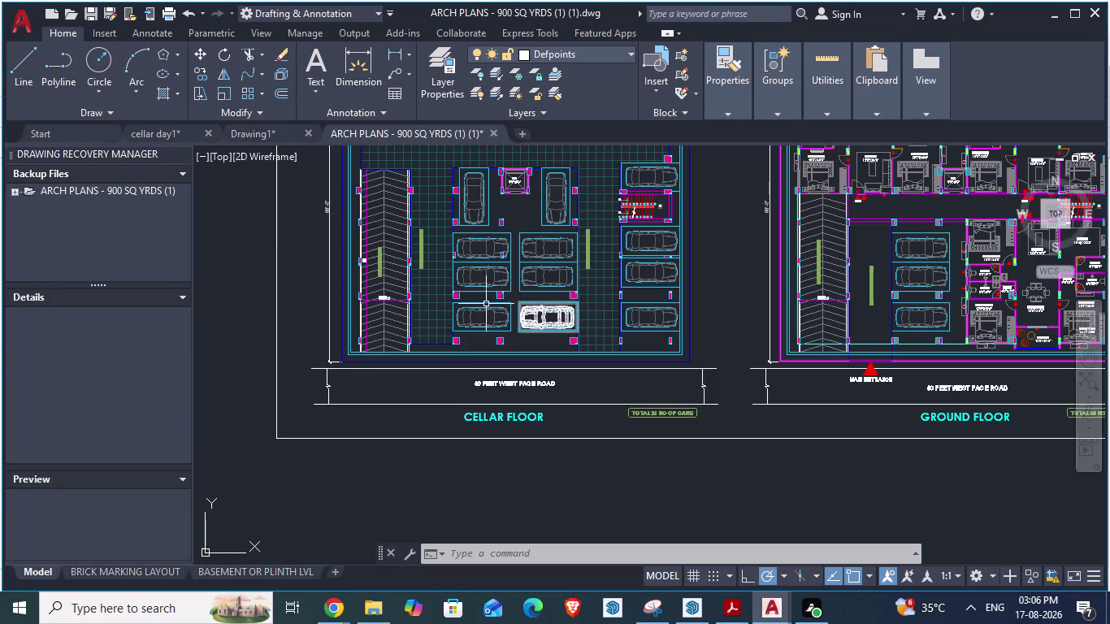
Zoom to the bottom row of columns, briefly checking the SketchUp model.
scroll(up, 3)
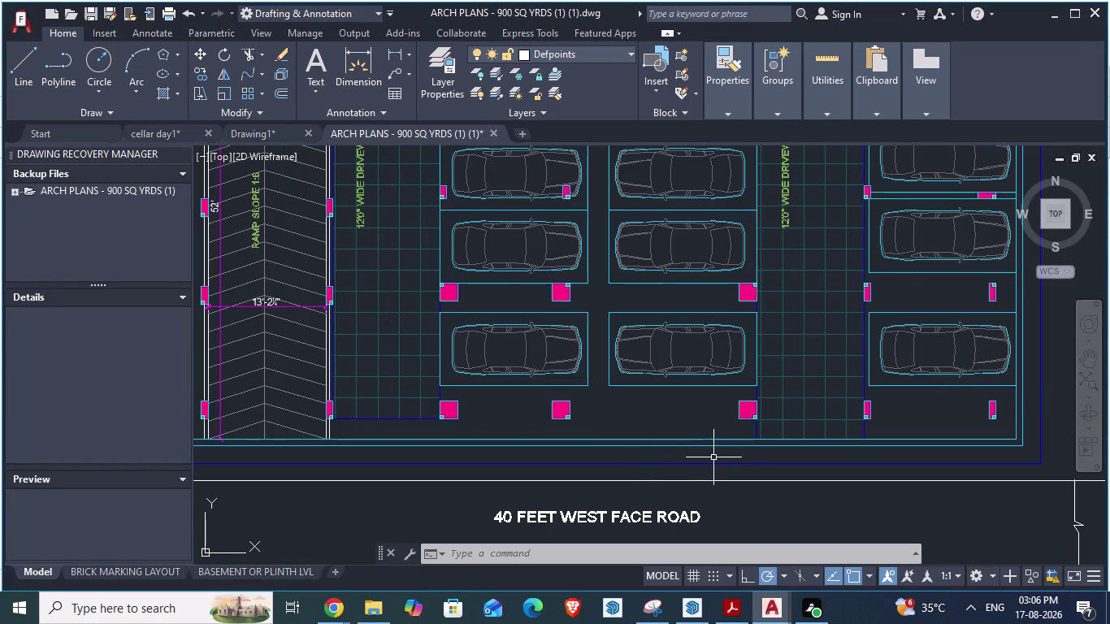
key(alt+Tab)
key(alt+Tab)
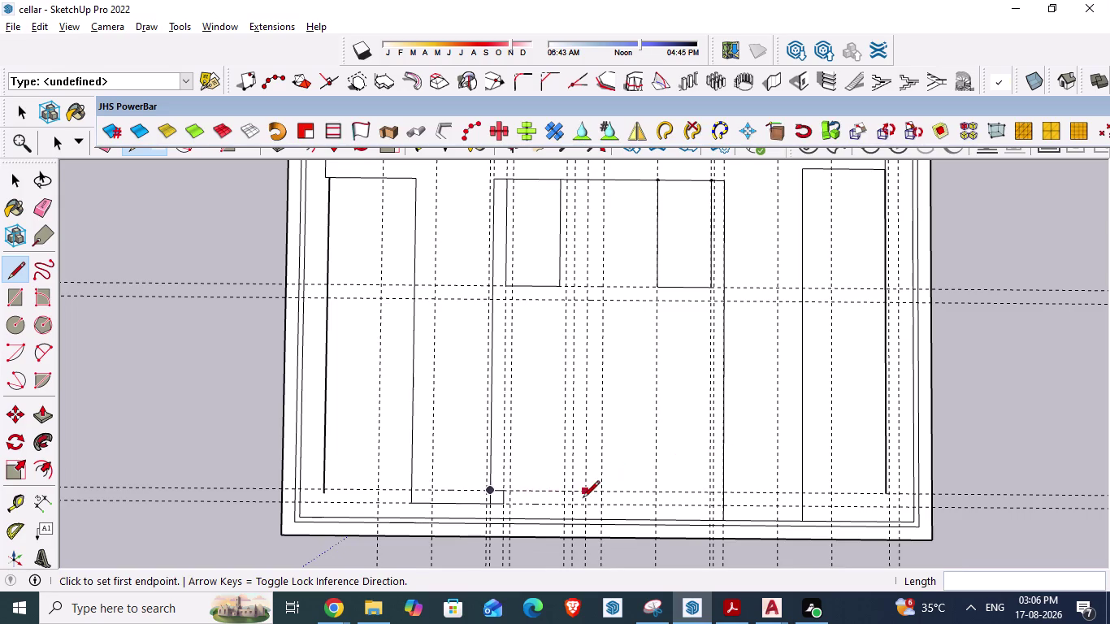
scroll(up, 3)
scroll(up, 3)
key(alt+Tab)
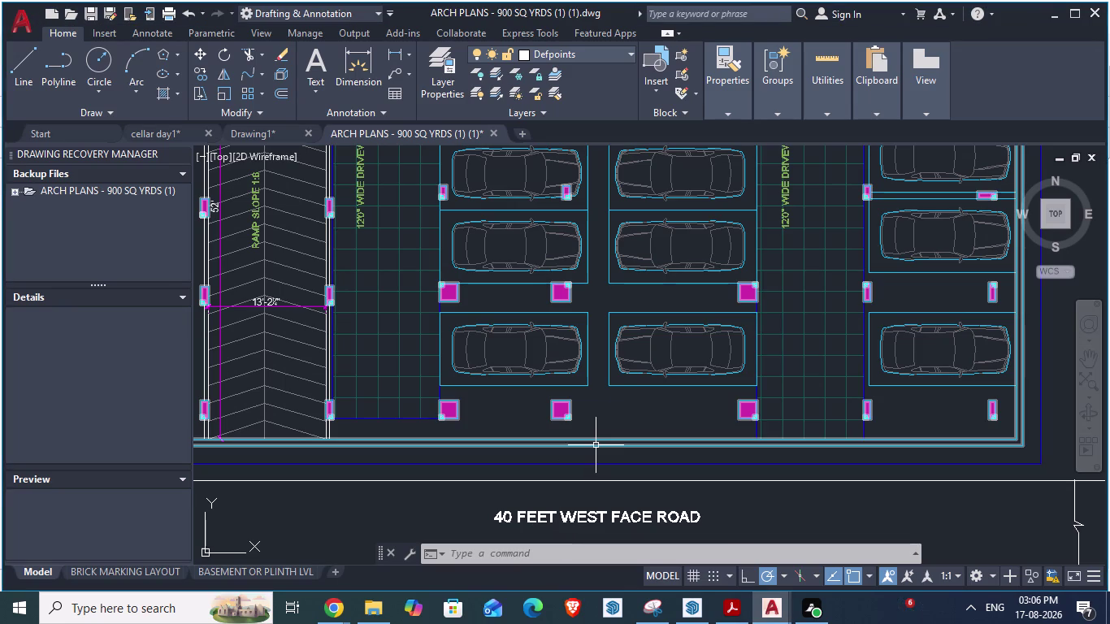
Start an aligned dimension from a bottom-row column corner, then return to SketchUp.
key(alt+Tab)
key(space)
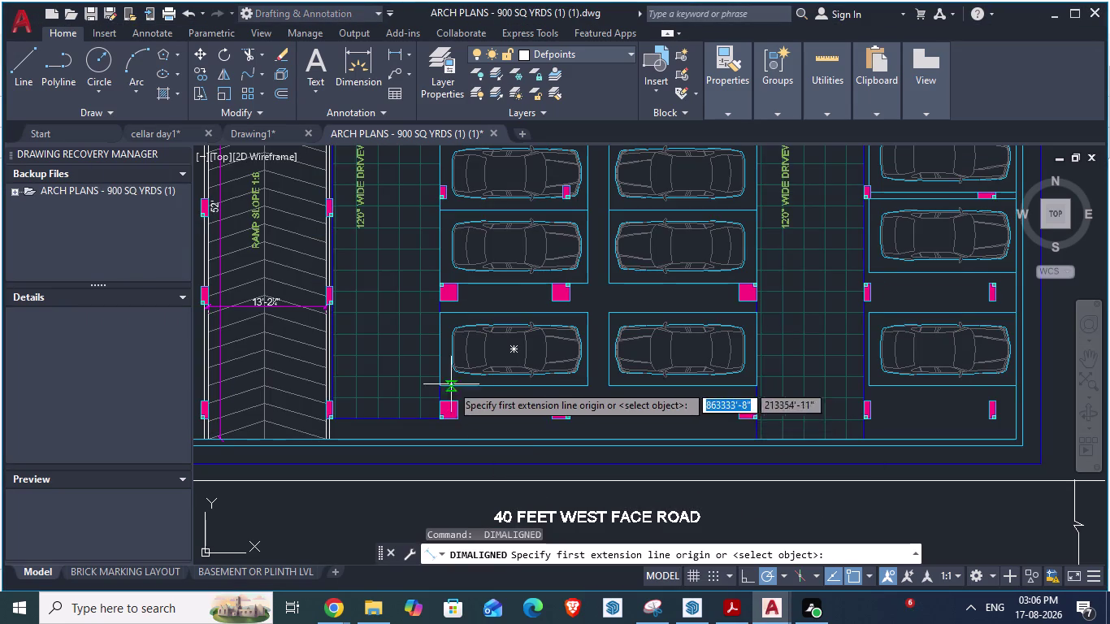
click(458, 402)
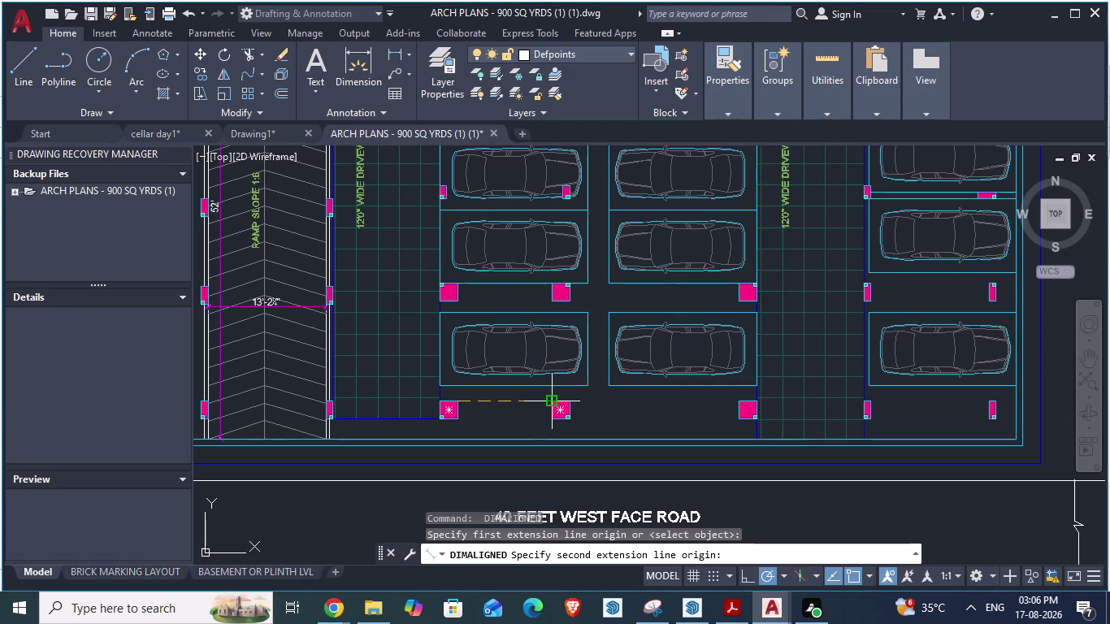
key(alt+Tab)
key(alt+Tab)
scroll(down, 3)
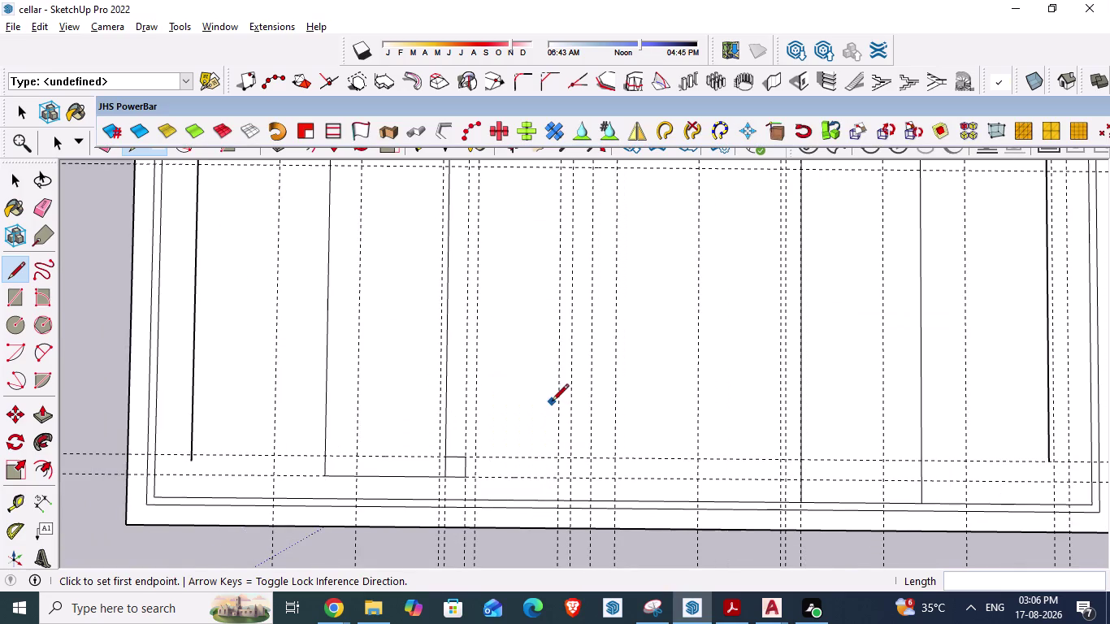
Place a guide 10' 6" from the existing column square corner.
scroll(up, 3)
scroll(up, 3)
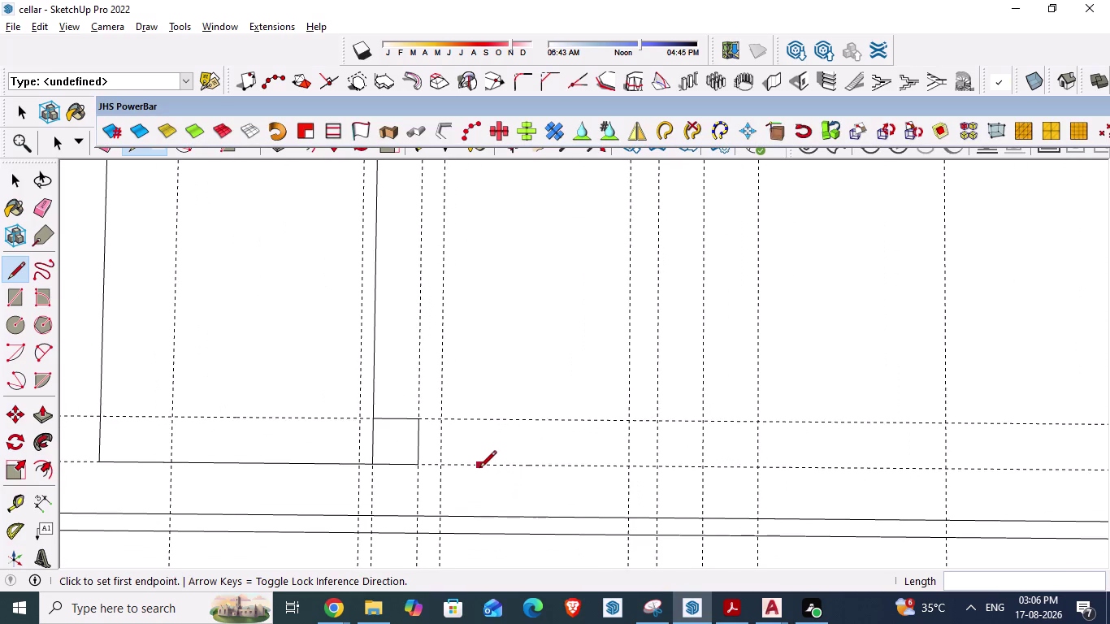
key(space)
text(t)
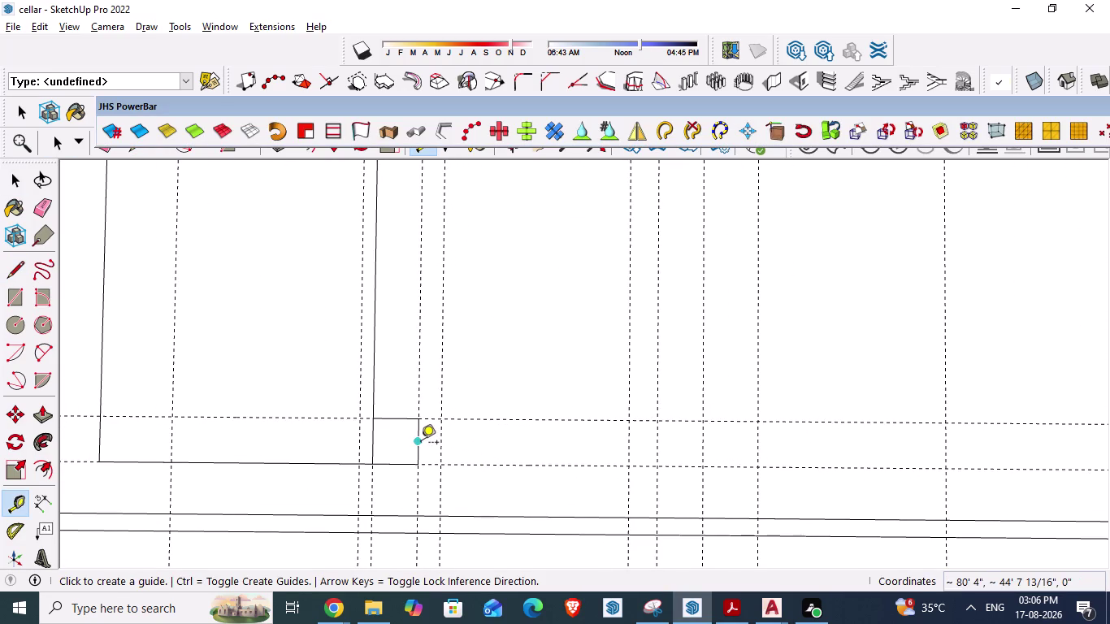
click(421, 444)
text(10)
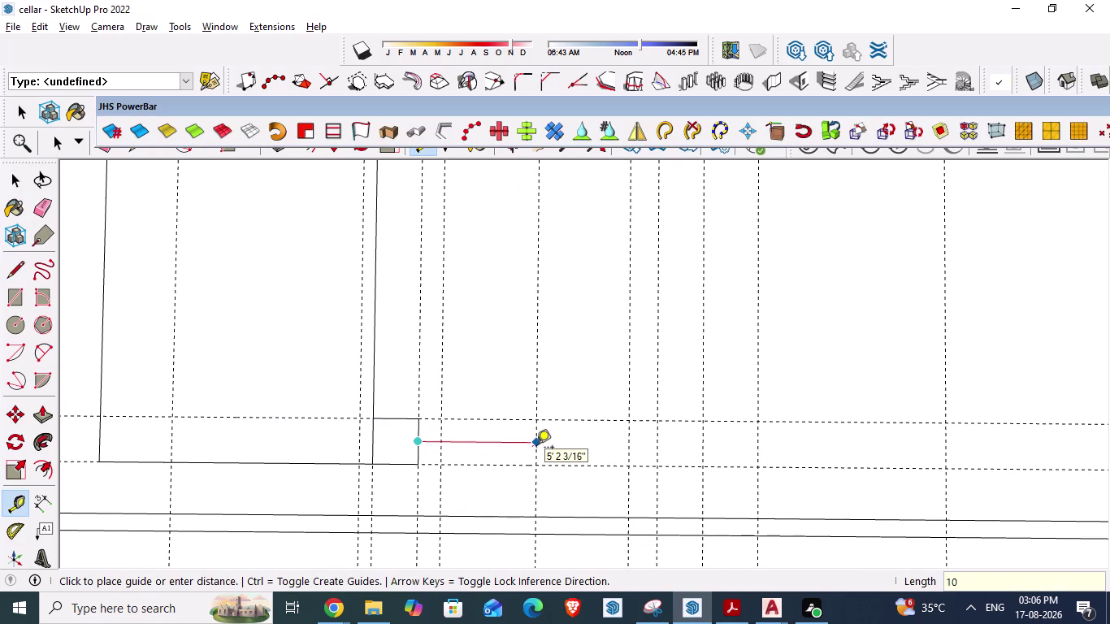
text('6")
key(Return)
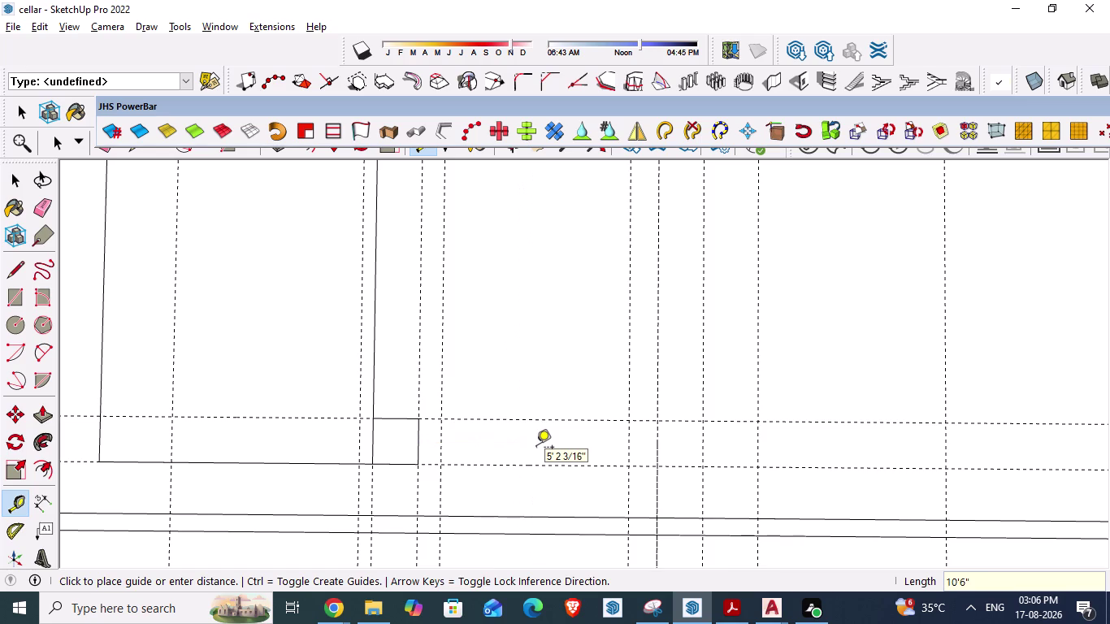
scroll(down, 3)
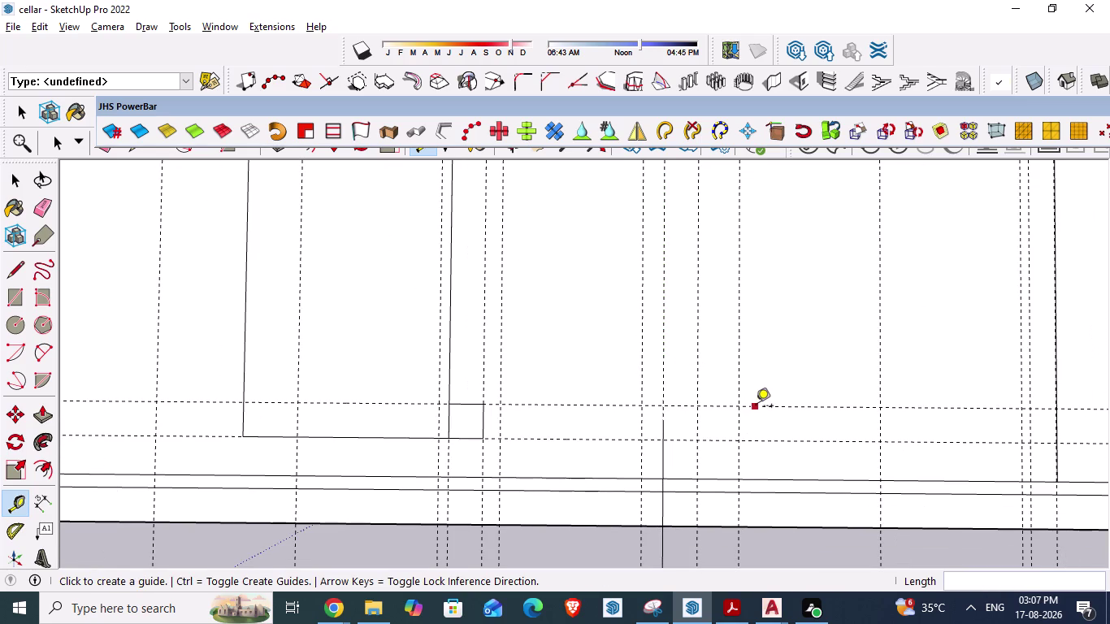
key(ctrl+z)
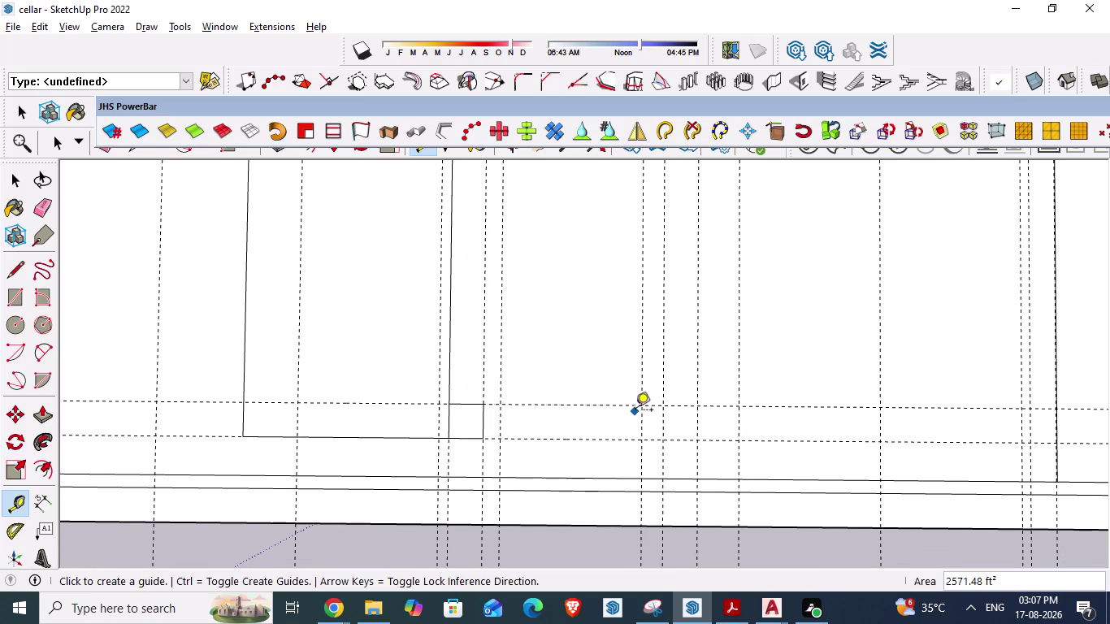
click(482, 415)
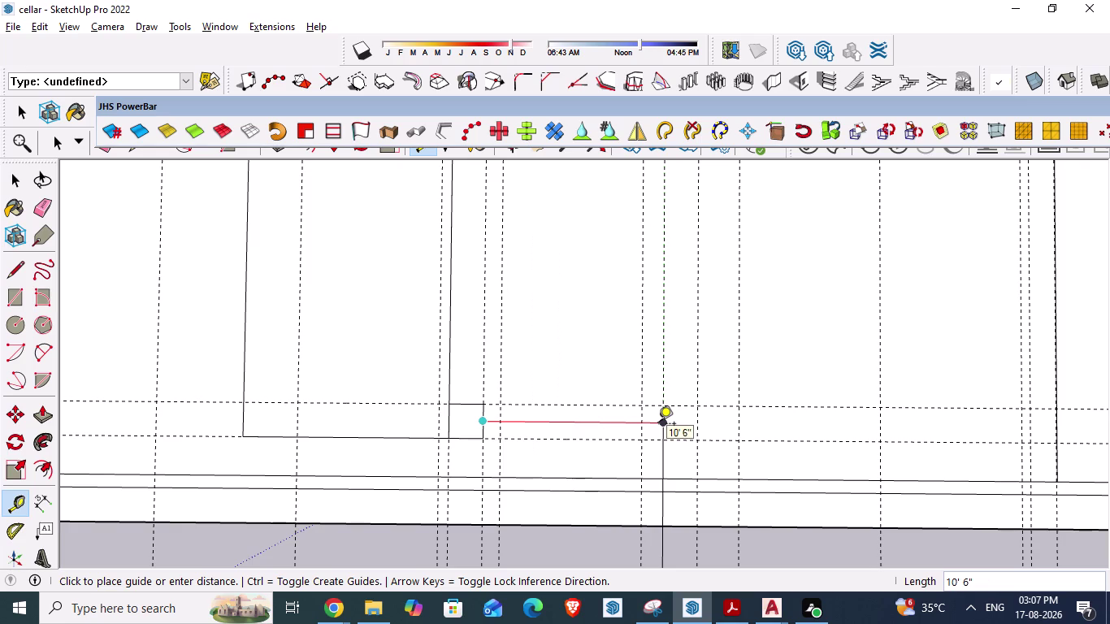
key(Escape)
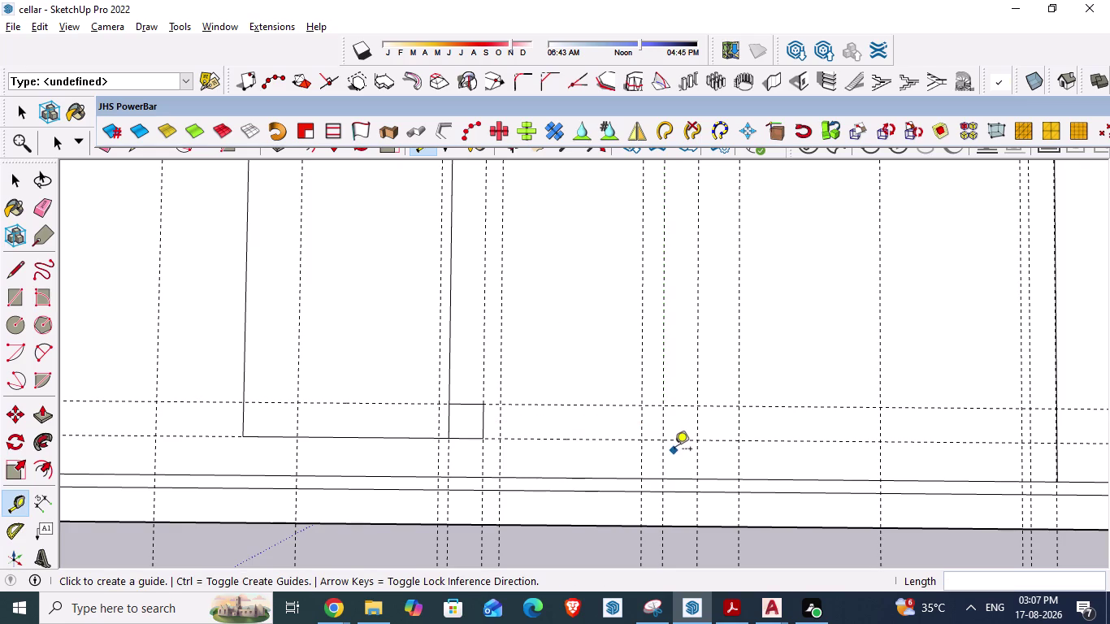
Trace a 2-foot column square at the new guide intersection.
key(l)
key(Return)
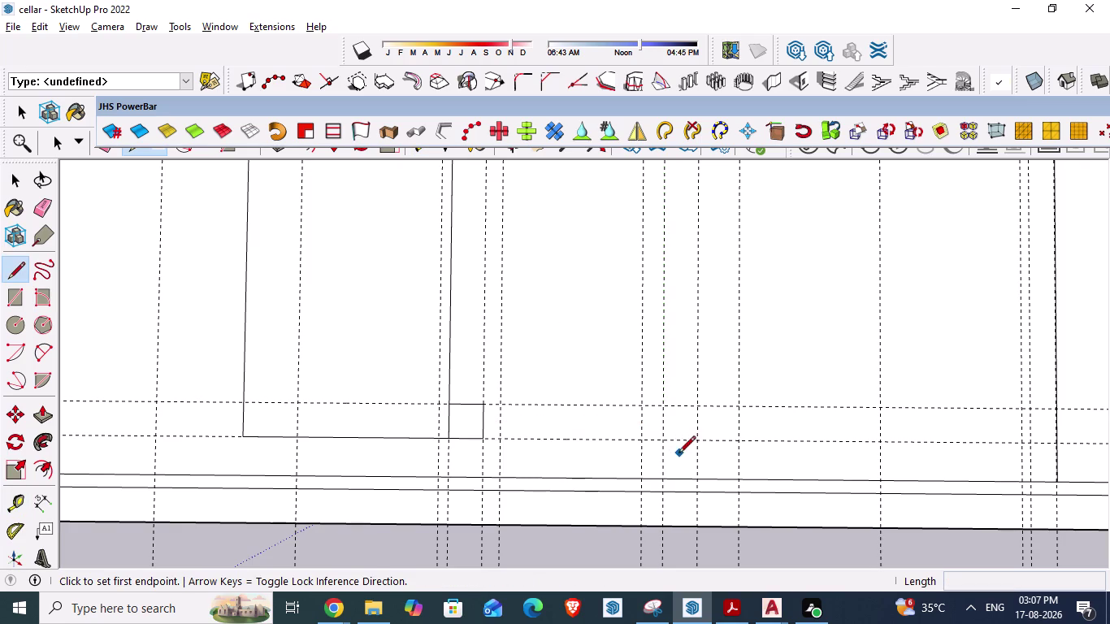
click(665, 410)
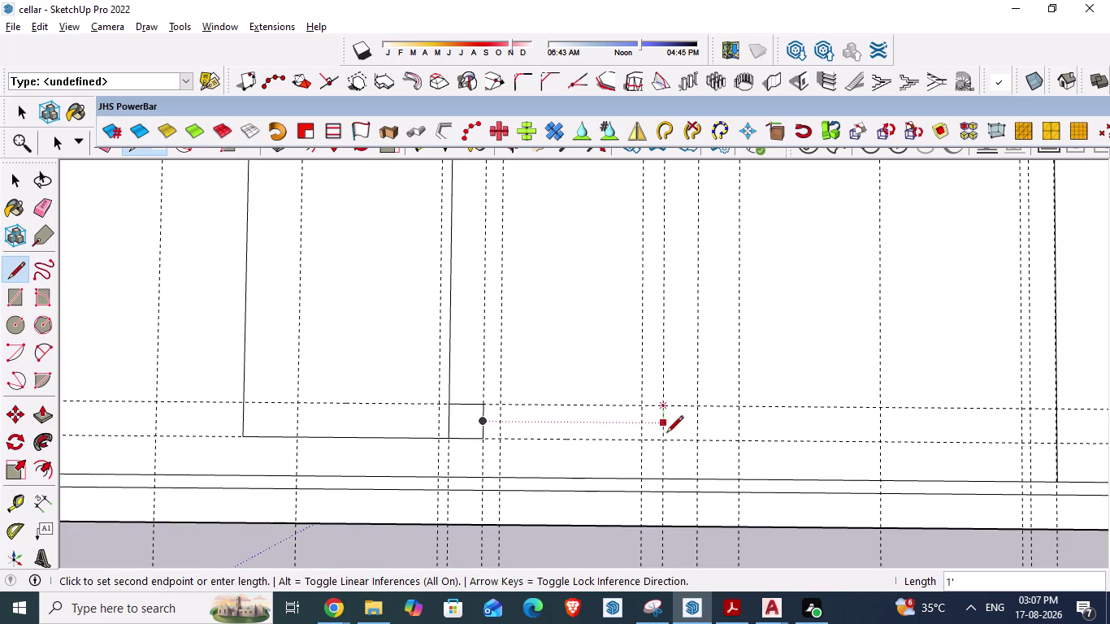
click(665, 435)
click(695, 442)
click(699, 410)
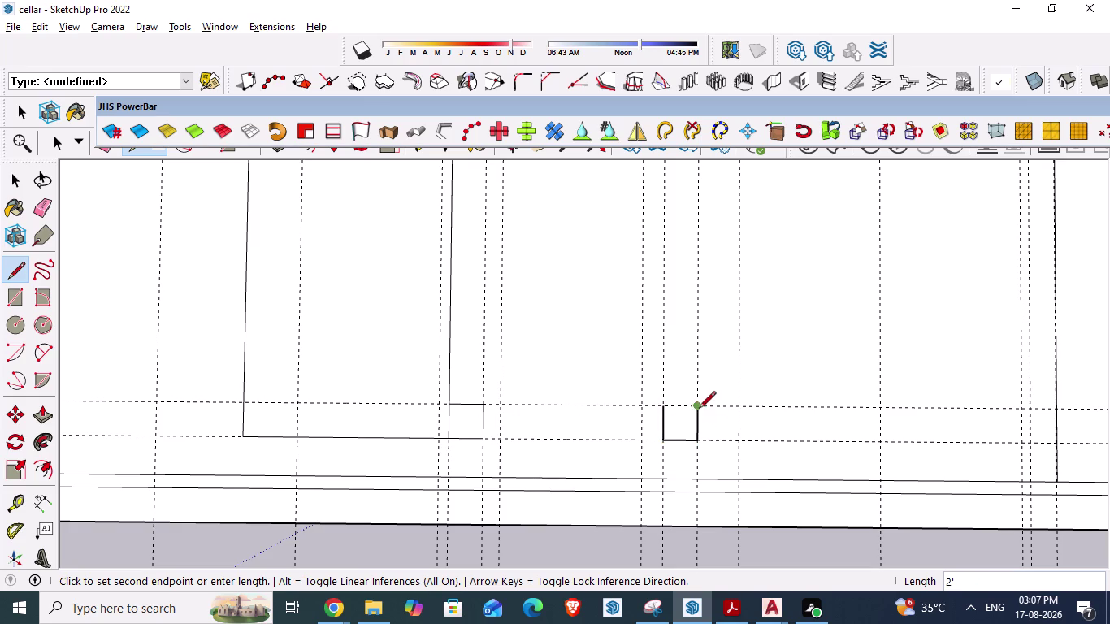
click(667, 410)
scroll(down, 3)
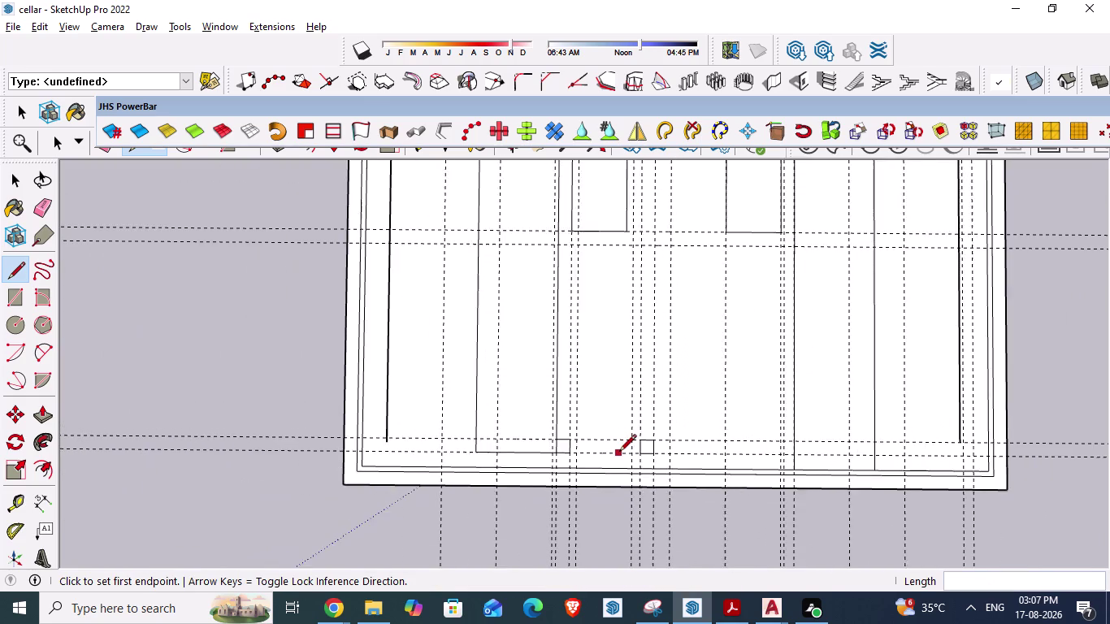
scroll(up, 3)
scroll(down, 3)
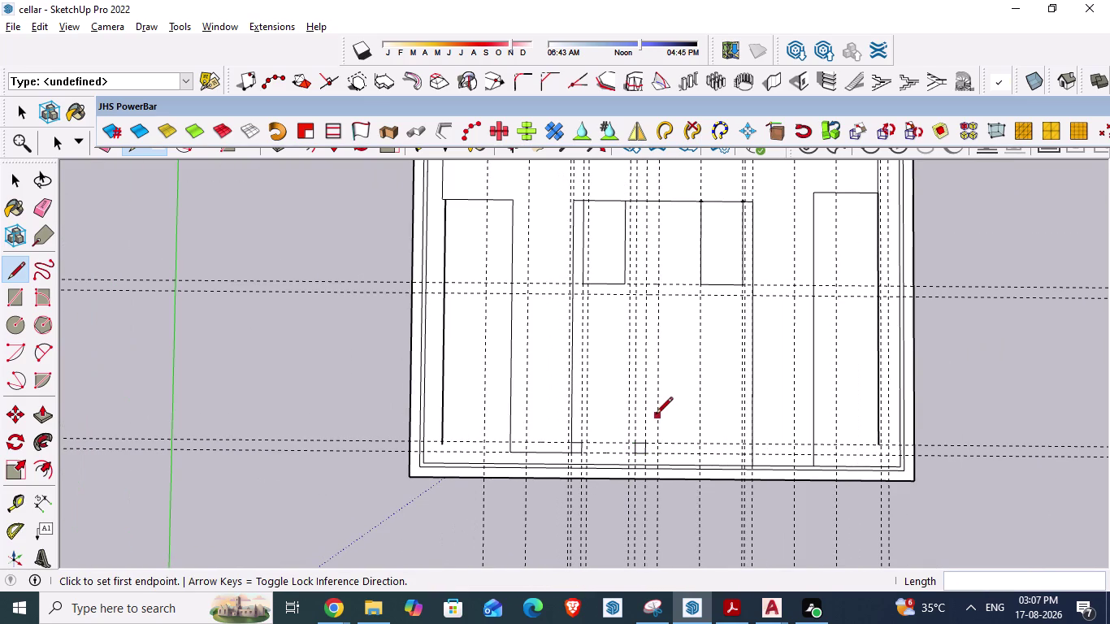
scroll(down, 3)
scroll(down, 3)
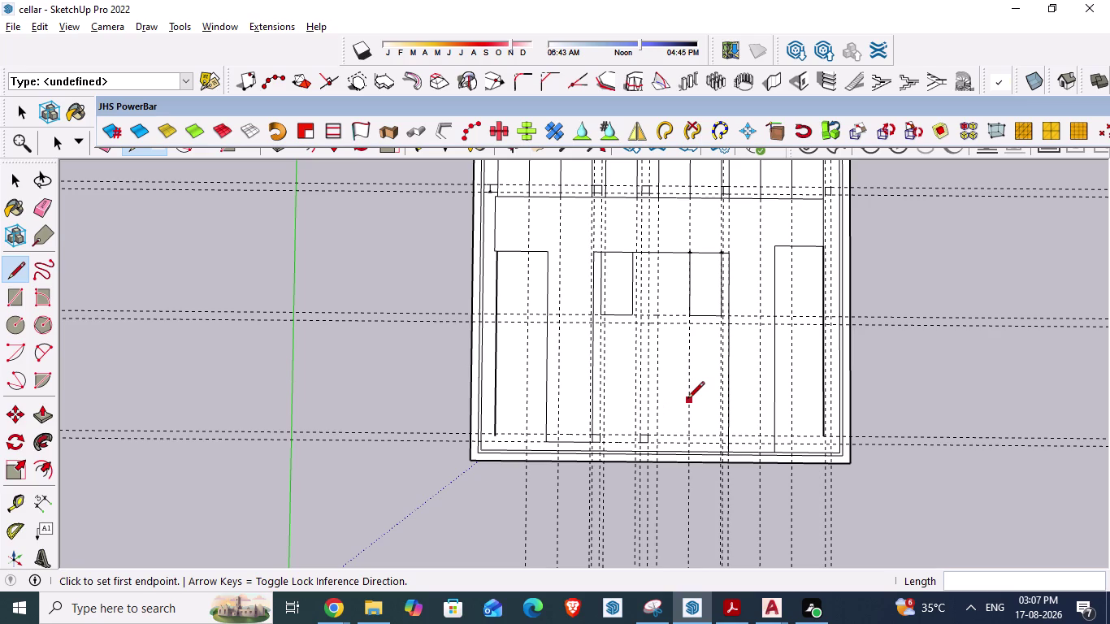
Save the SketchUp model and switch to the AutoCAD parking plan.
key(Escape)
key(ctrl+s)
scroll(up, 3)
key(alt+Tab)
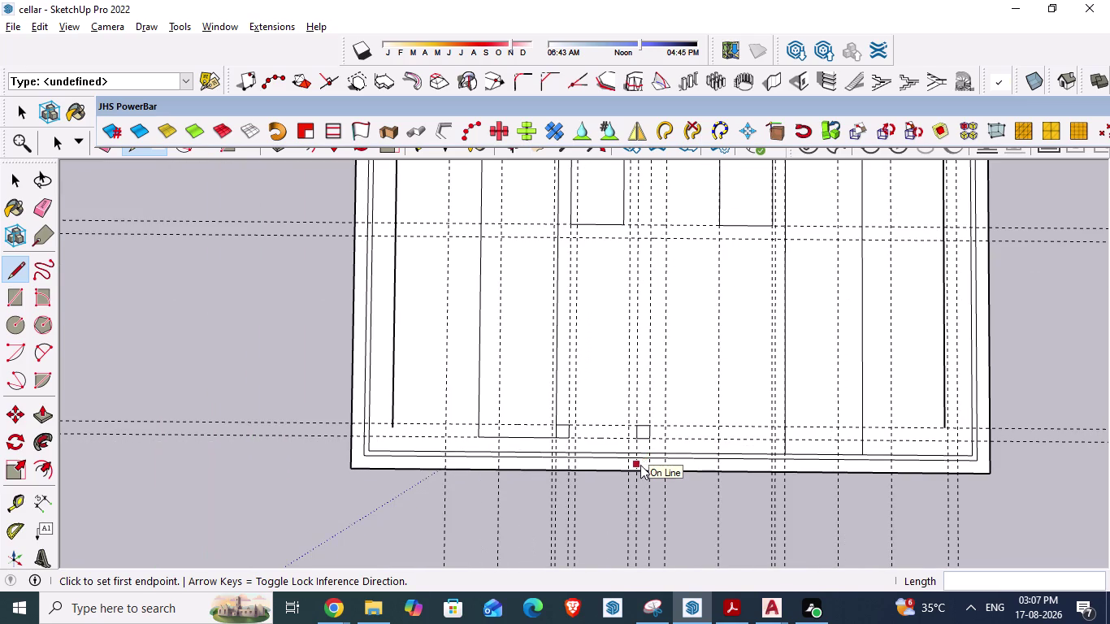
key(alt+Tab)
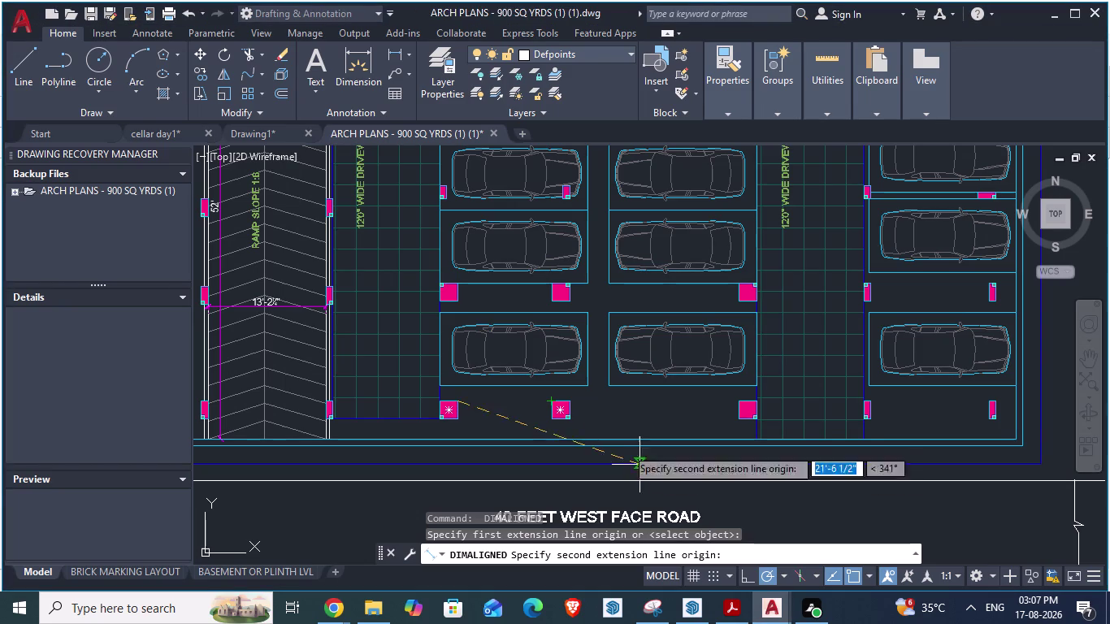
key(alt+Tab)
key(alt+Tab)
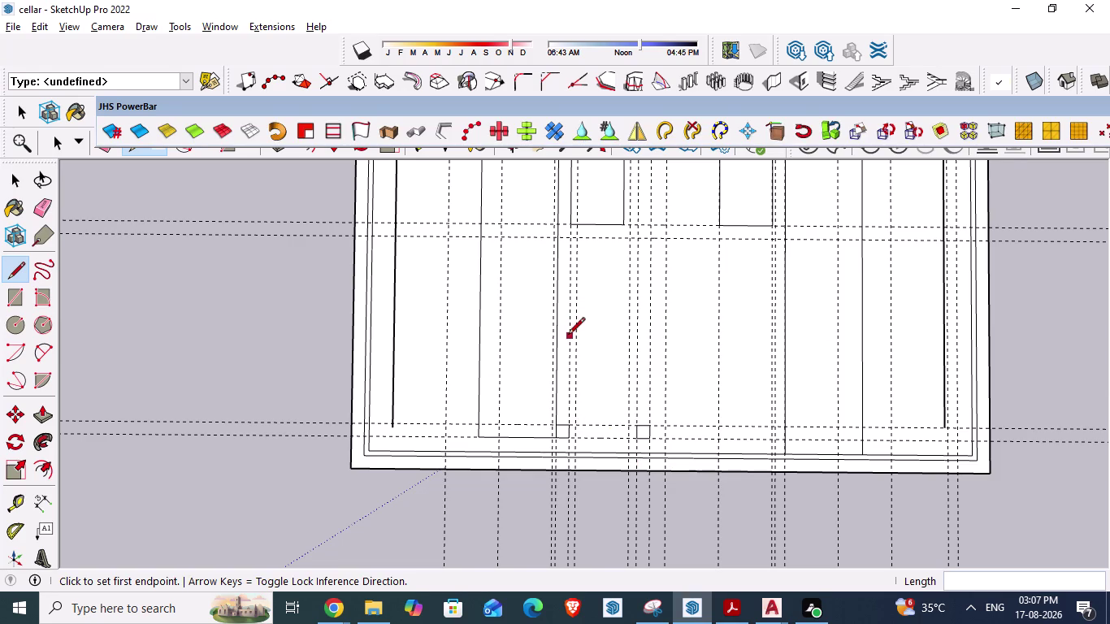
key(alt+Tab)
key(Escape)
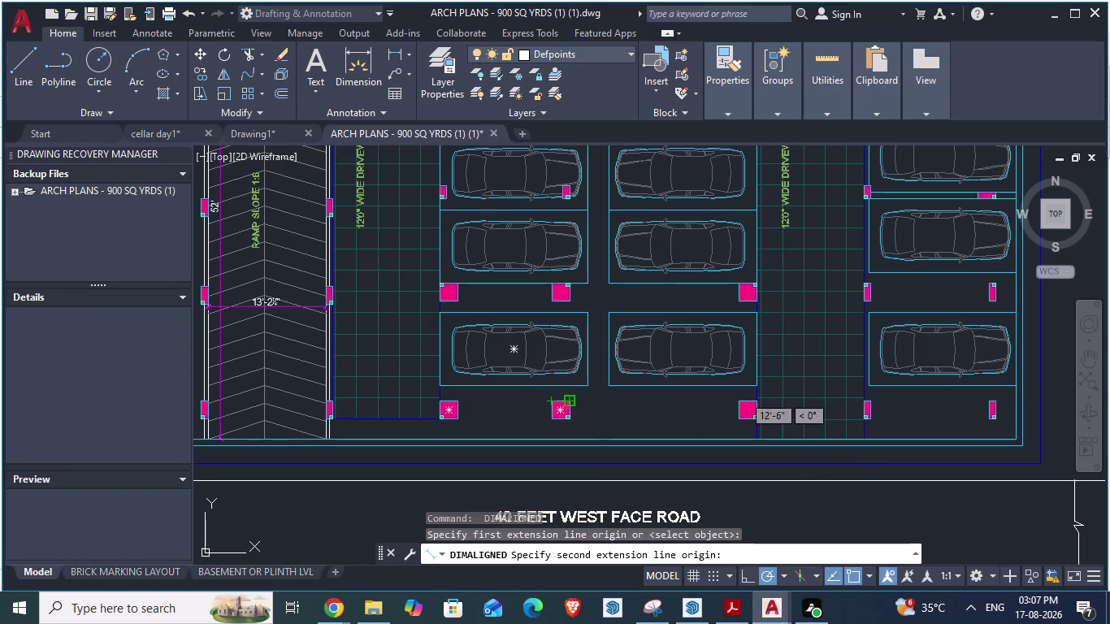
key(alt+Tab)
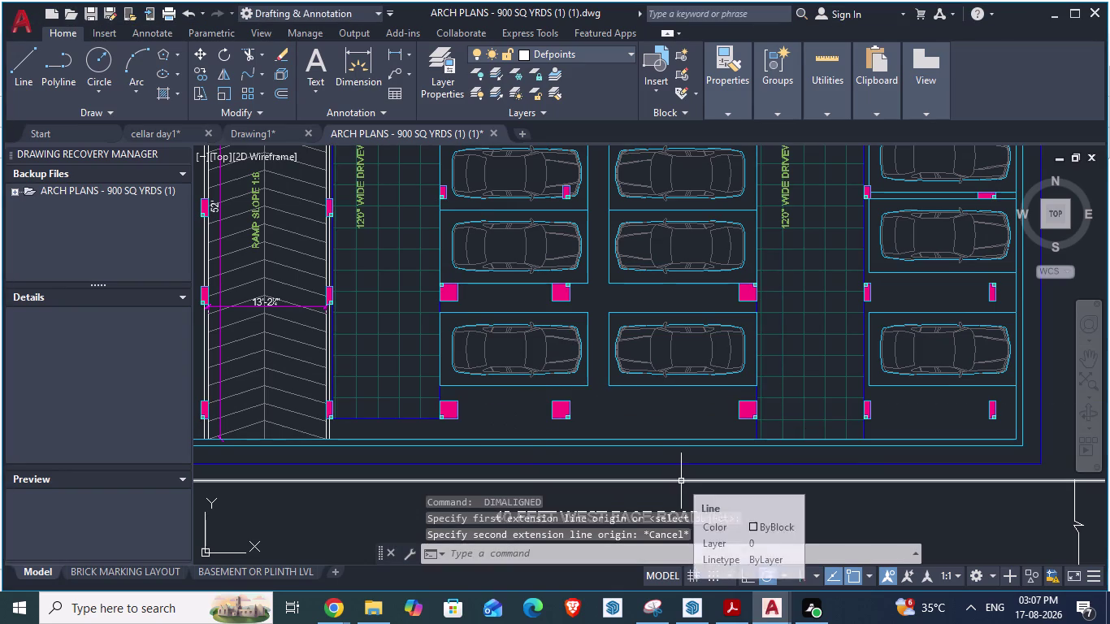
key(alt+Tab)
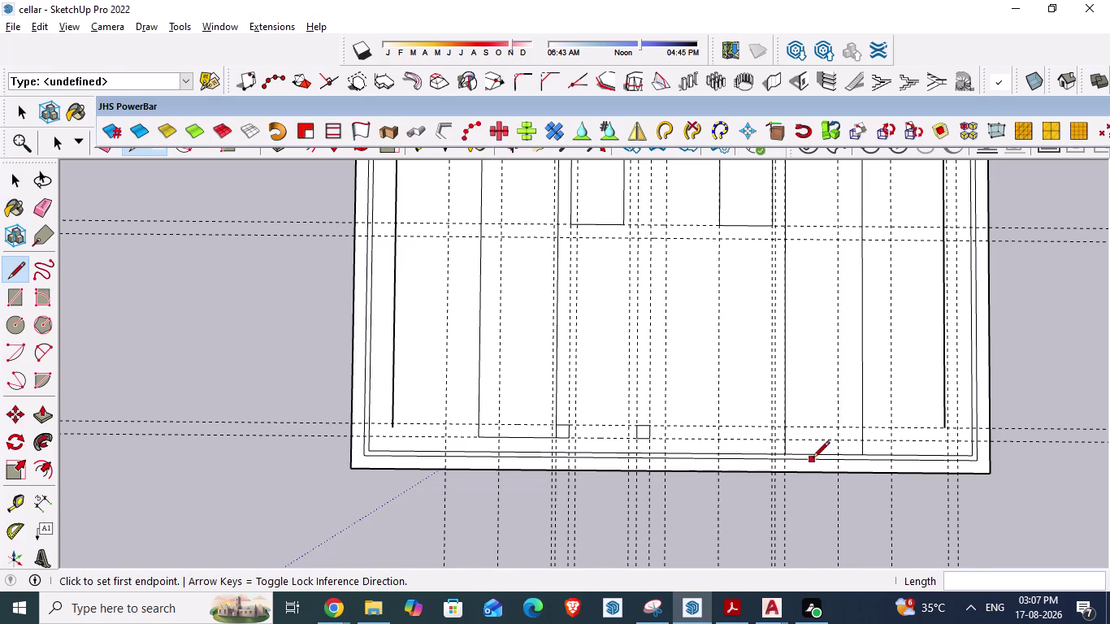
Draw a short reference line at the bottom wall's next column position.
scroll(up, 3)
scroll(up, 3)
scroll(down, 3)
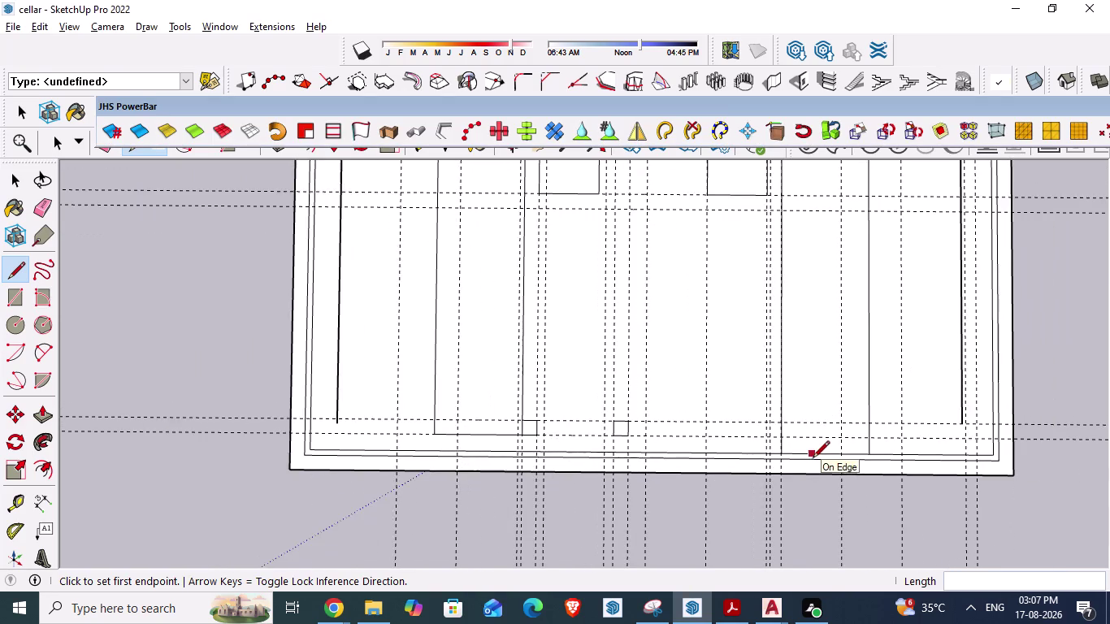
scroll(down, 3)
scroll(down, 3)
scroll(down, 3)
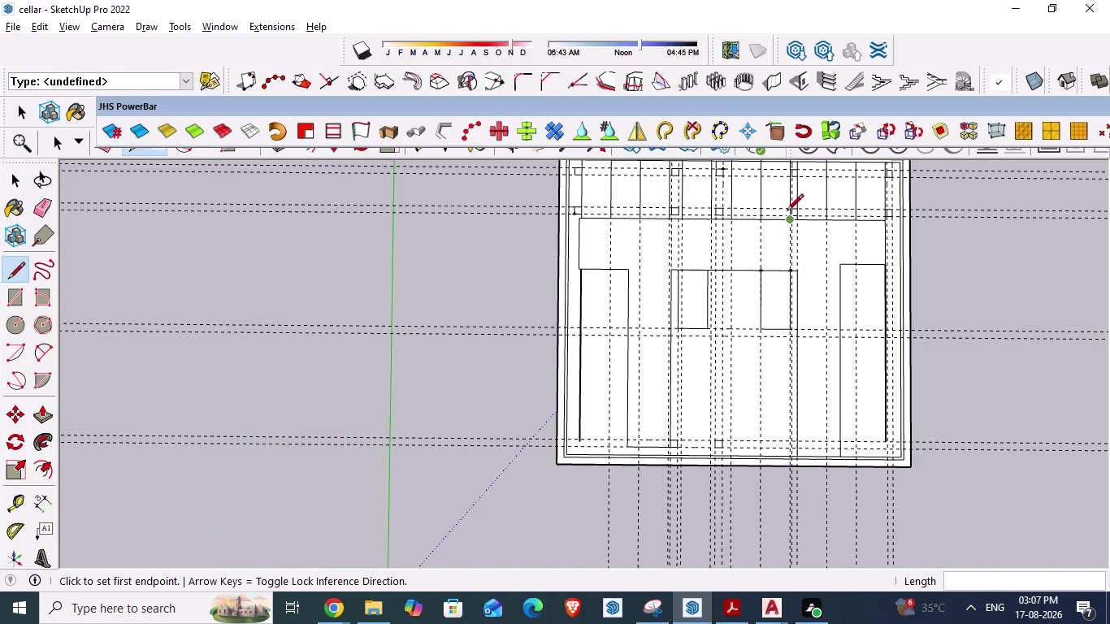
scroll(up, 3)
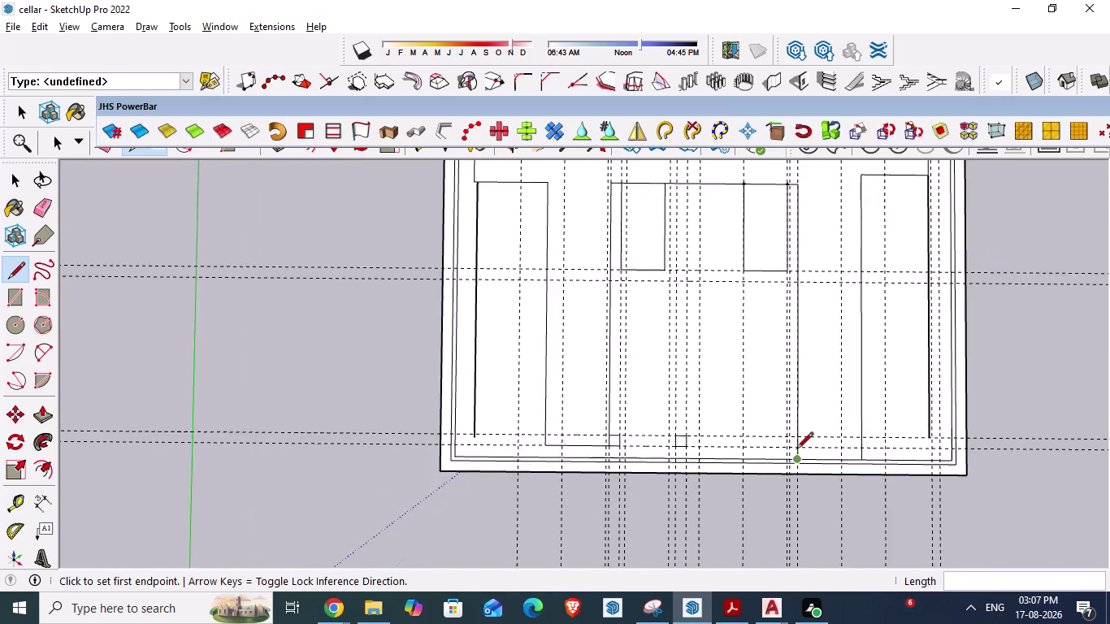
scroll(up, 3)
scroll(up, 3)
scroll(up, 3)
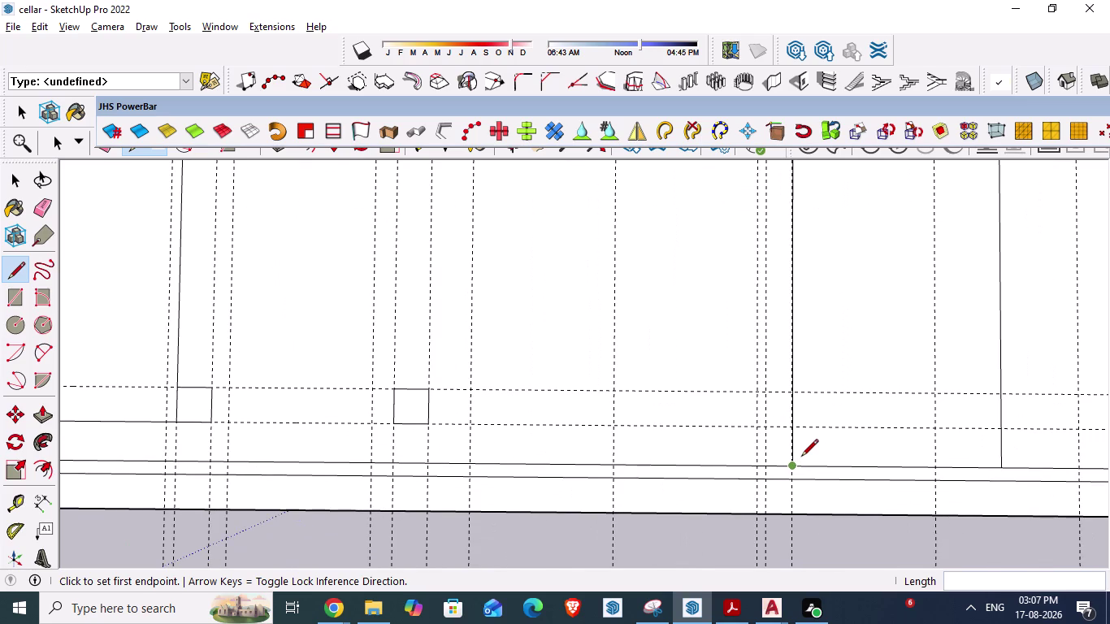
click(767, 407)
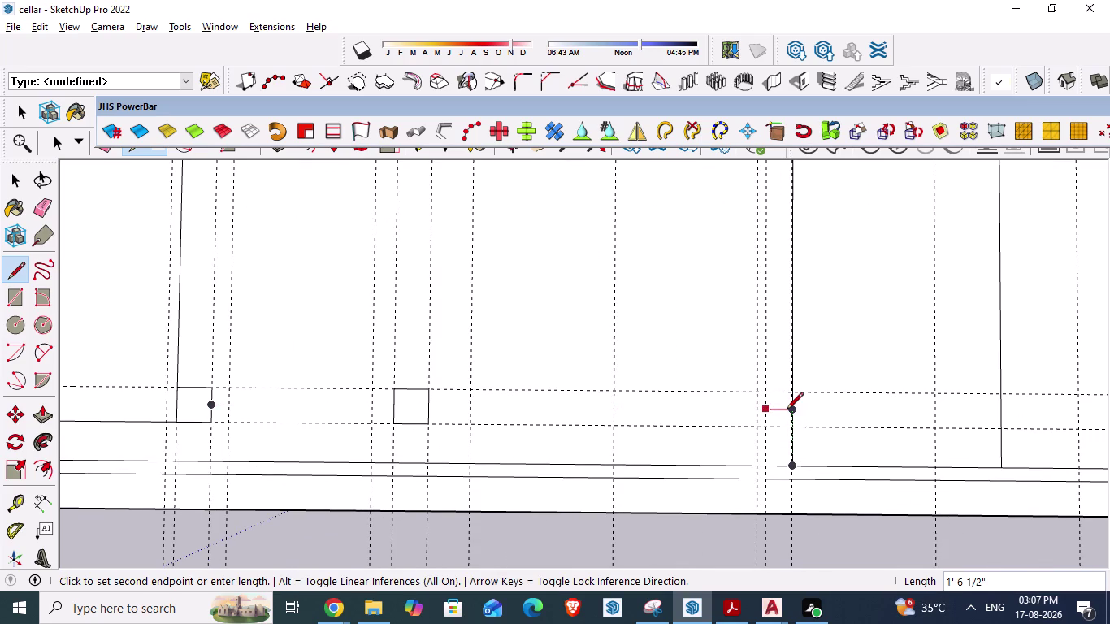
key(Escape)
Start a Tape Measure guide from the pillar point, then switch to AutoCAD.
key(t)
click(766, 405)
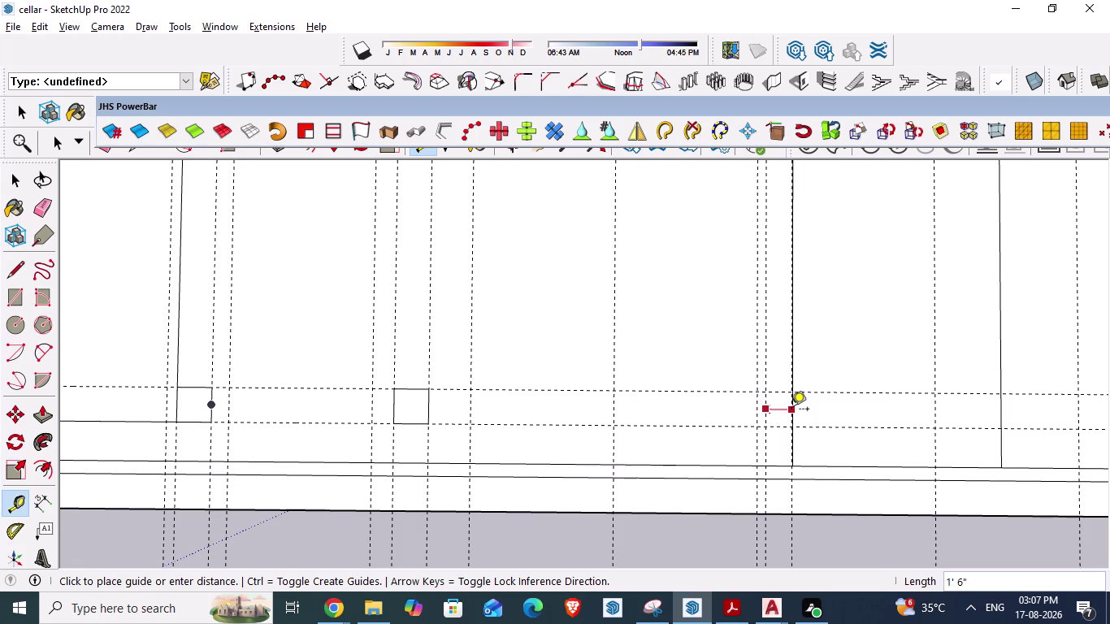
key(Escape)
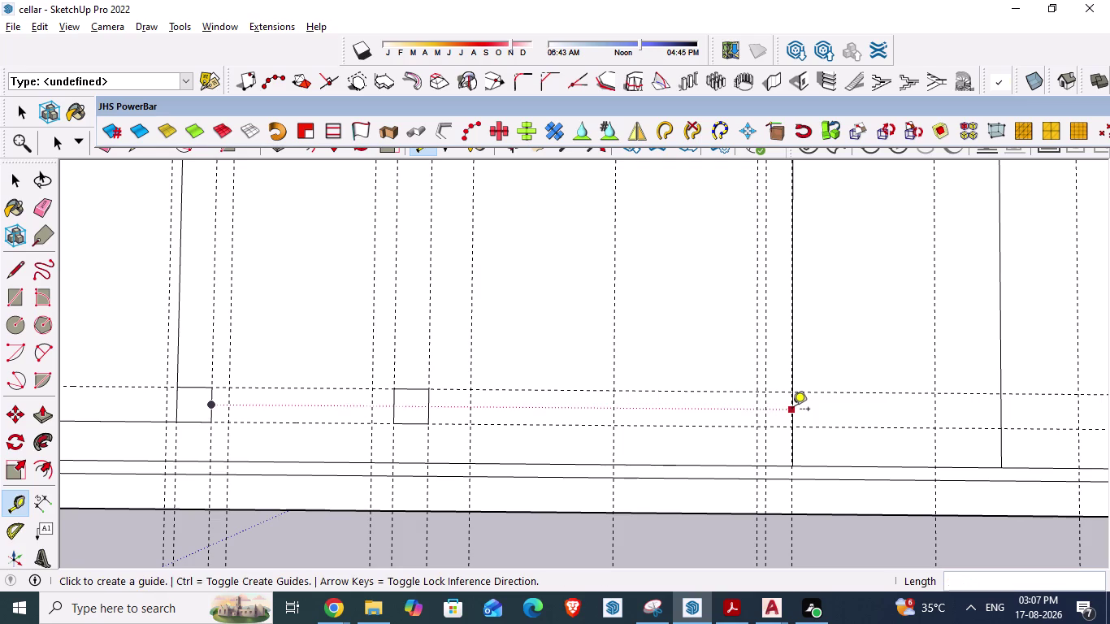
key(alt+Tab)
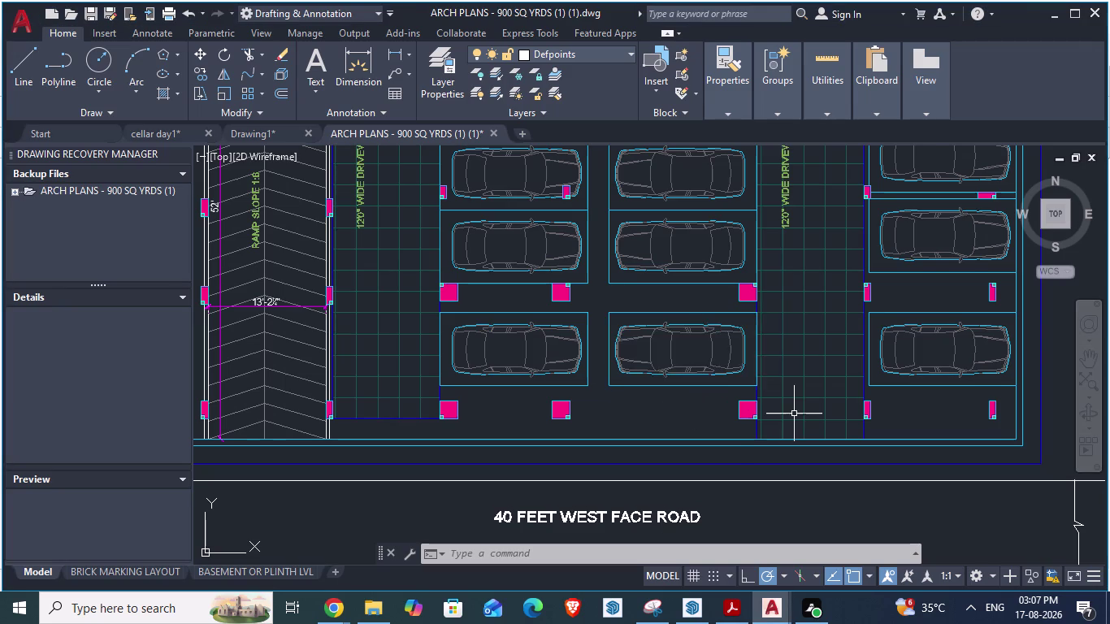
Measure about 18'-11" between two bottom-row column square corners with DA, then return to SketchUp.
scroll(up, 3)
text(da)
key(Return)
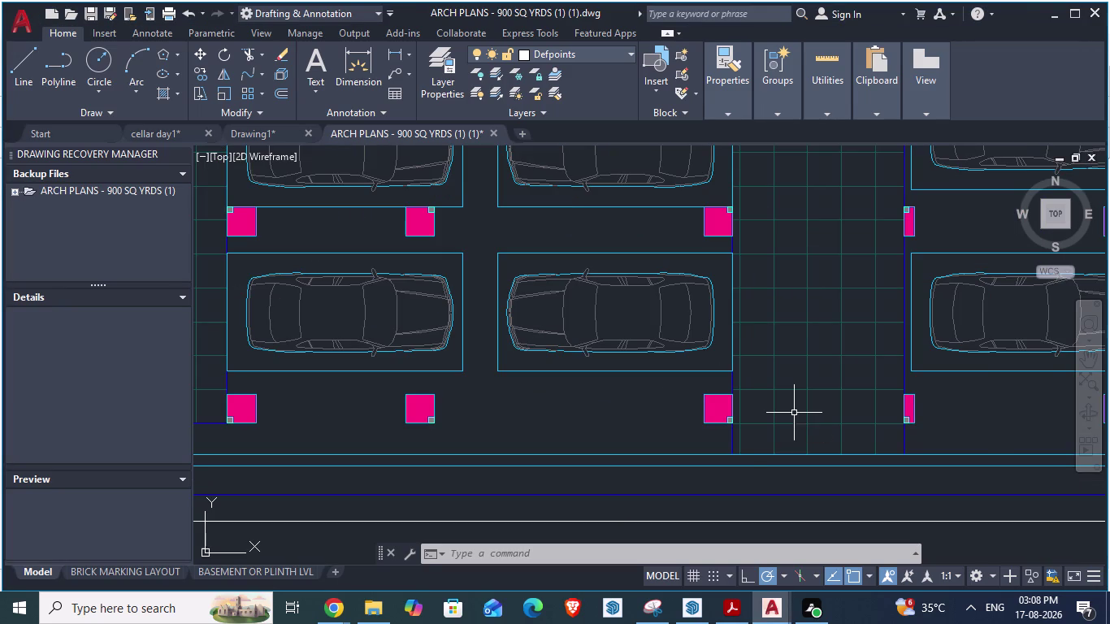
click(702, 397)
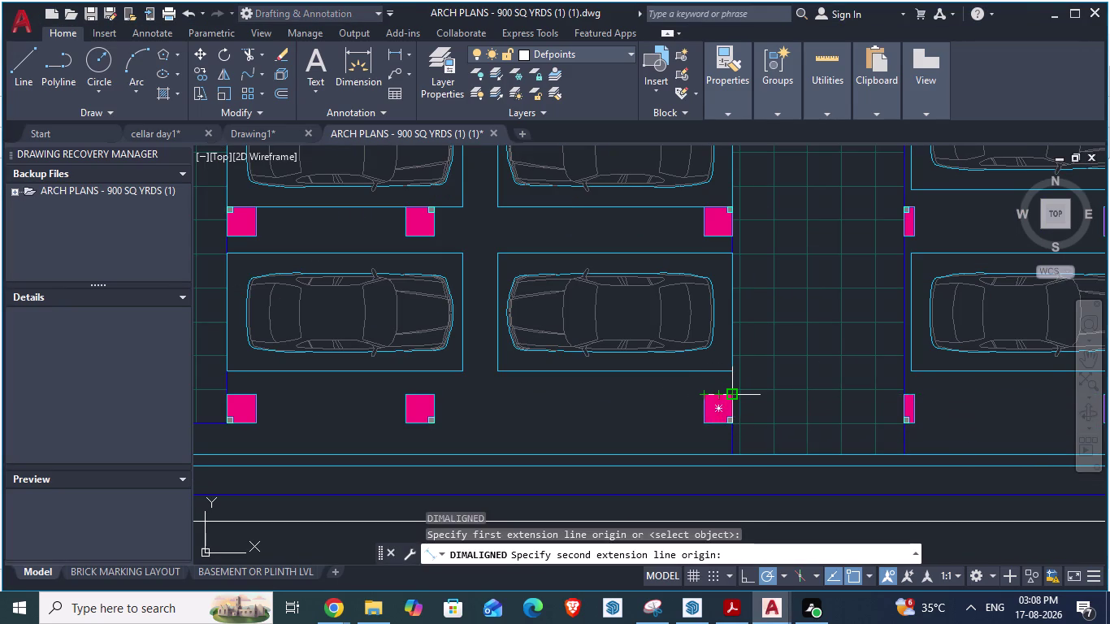
key(Escape)
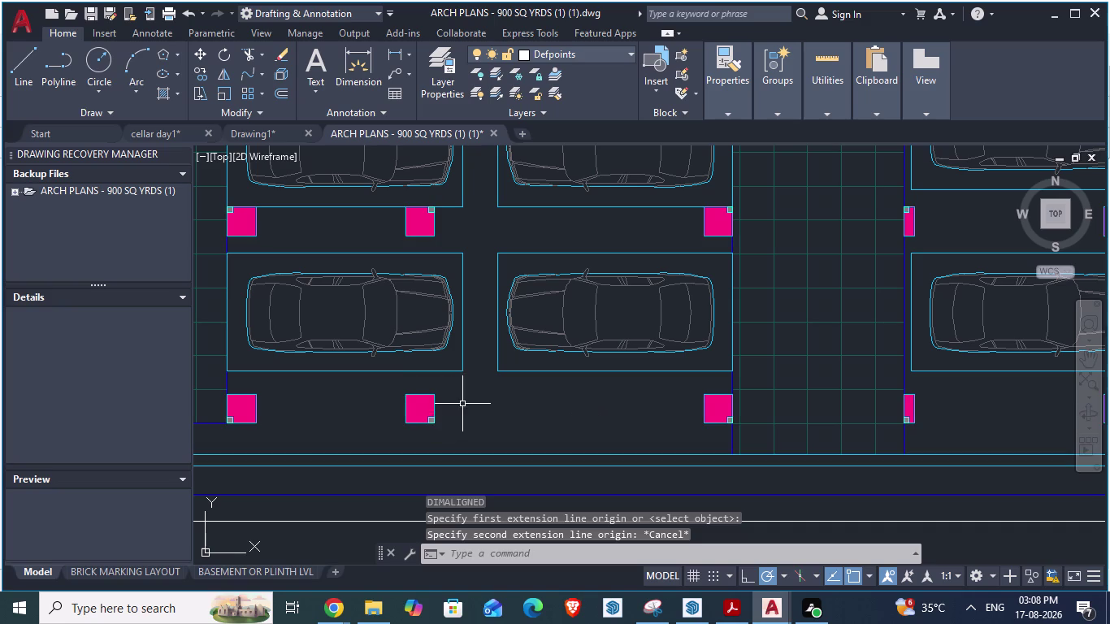
key(space)
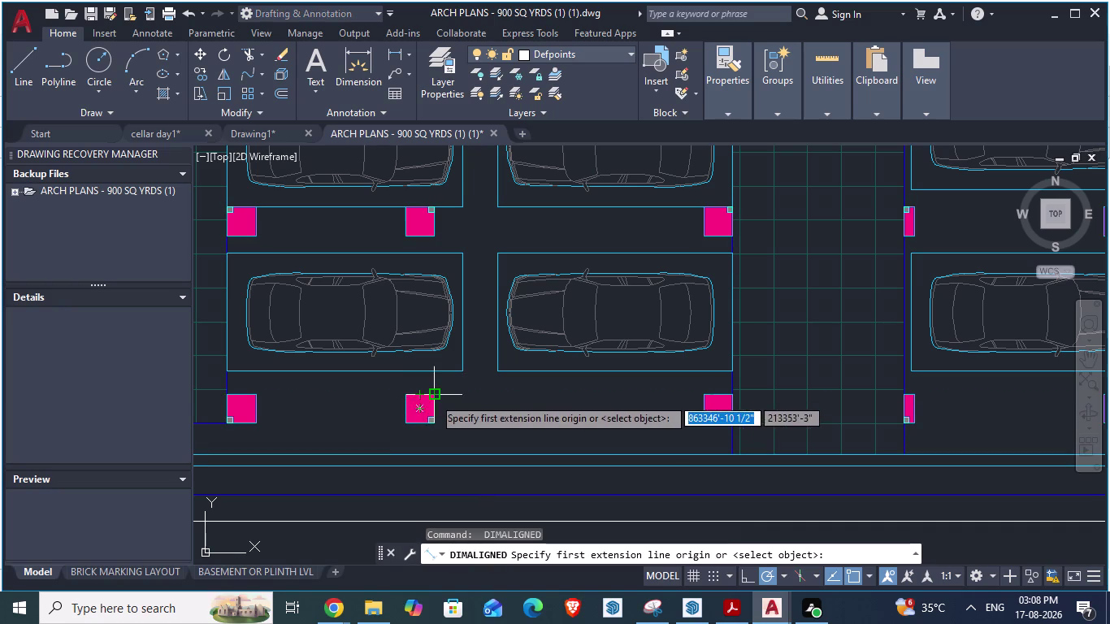
click(434, 398)
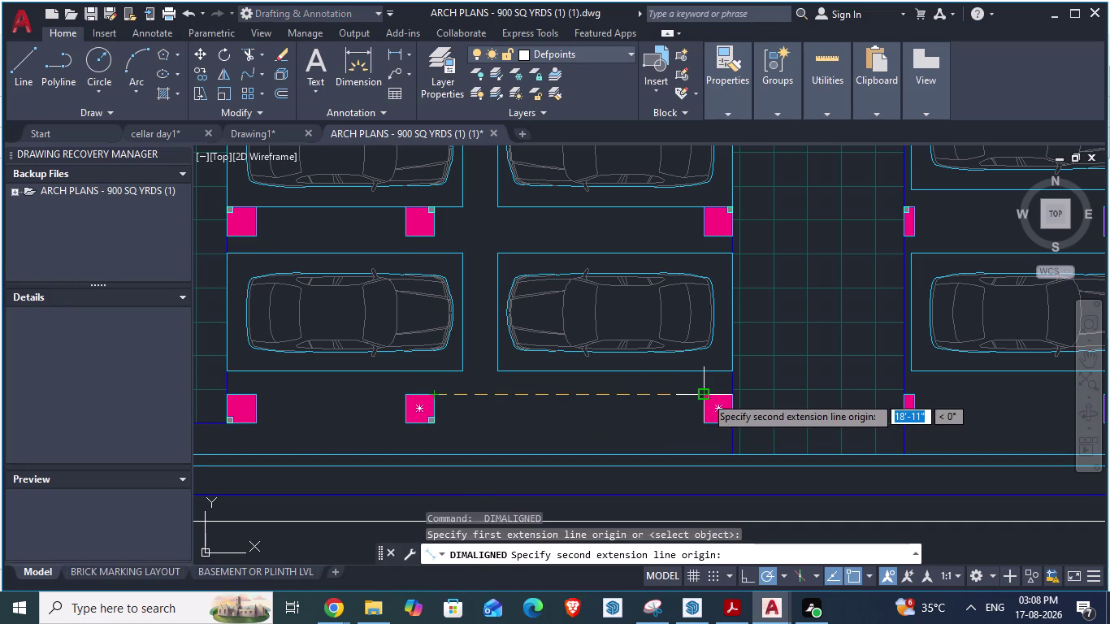
key(alt+Tab)
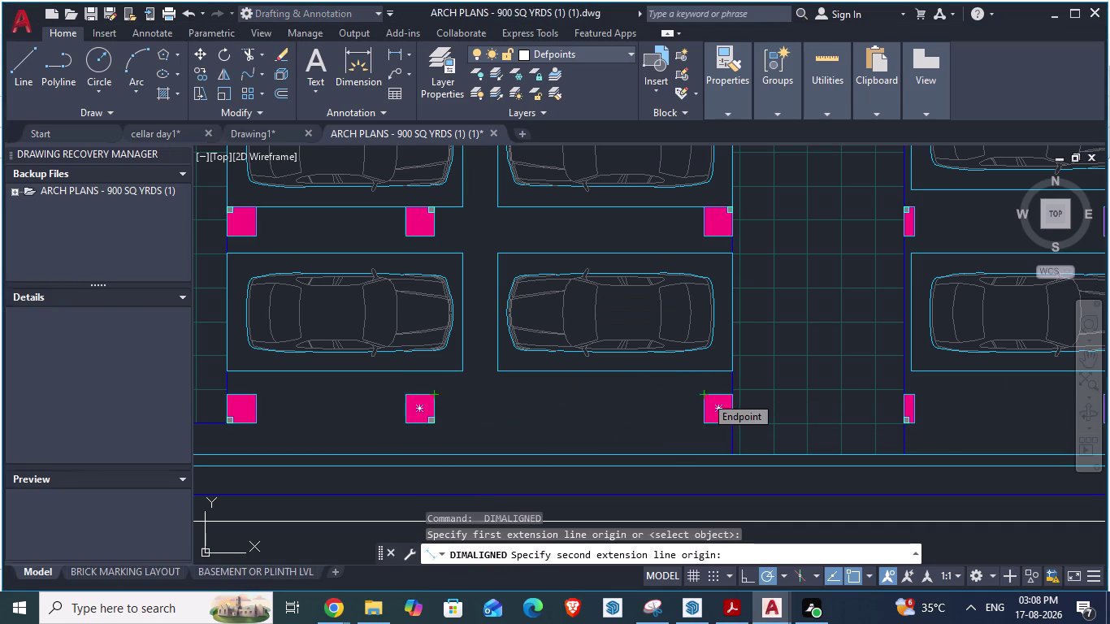
key(alt+Tab)
key(alt+Tab)
scroll(down, 3)
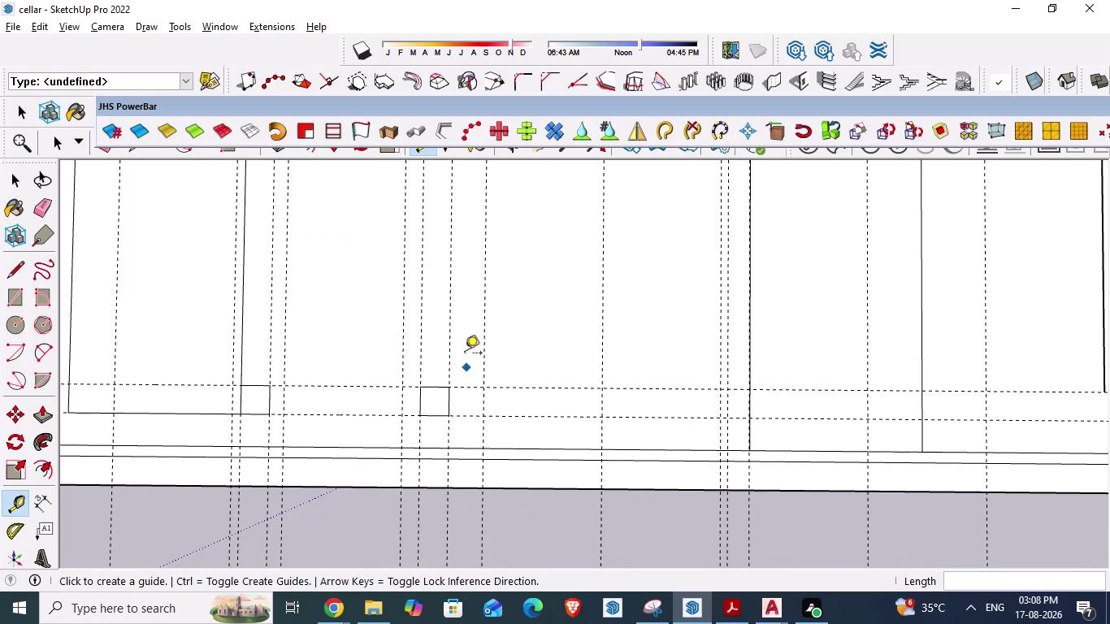
Place an 18' 11" guide from the existing column square.
click(452, 340)
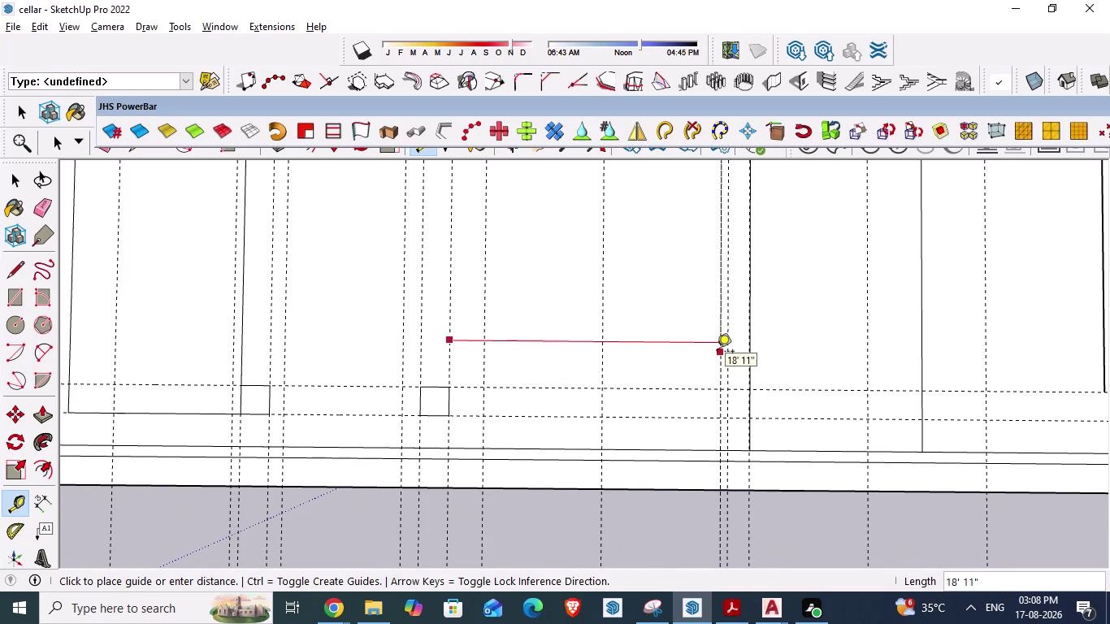
key(Escape)
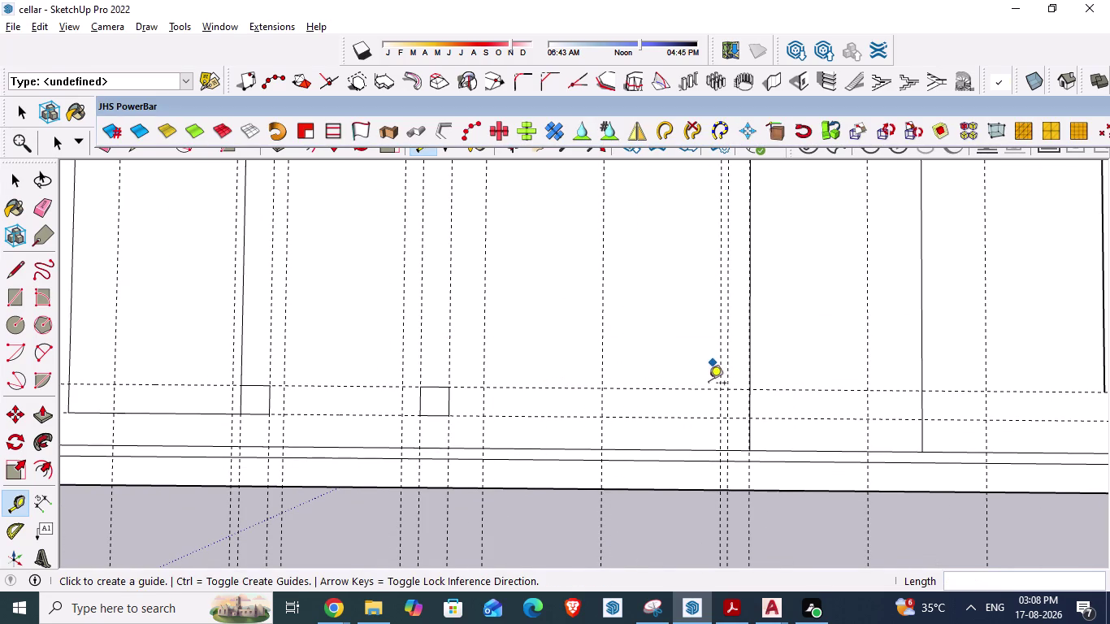
key(l)
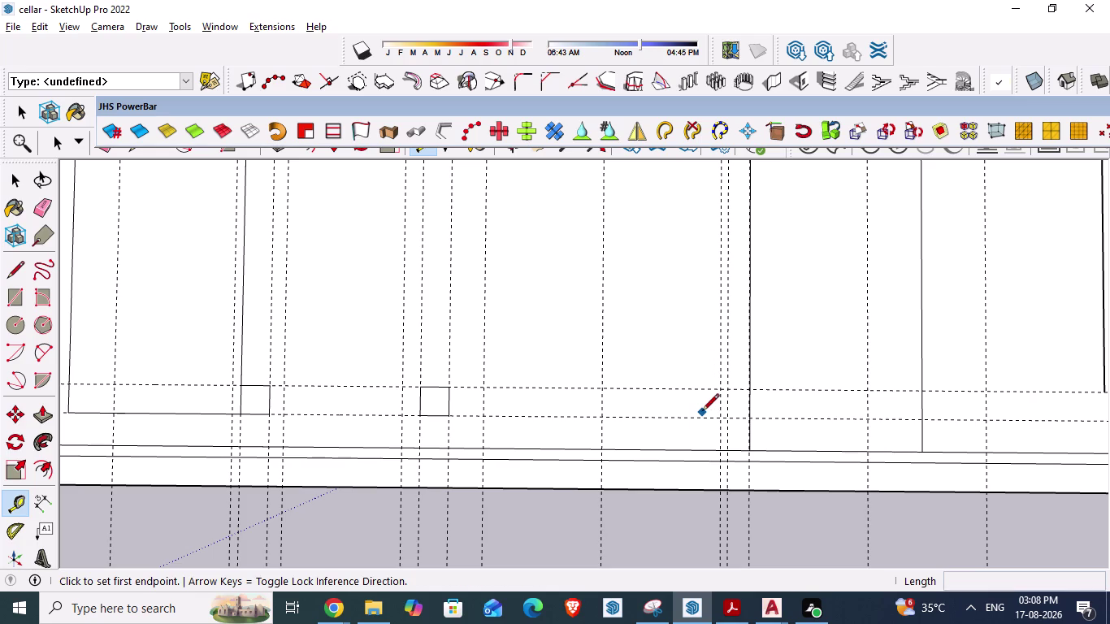
key(Return)
Trace a closed column square on the guide intersections, then zoom out.
click(723, 391)
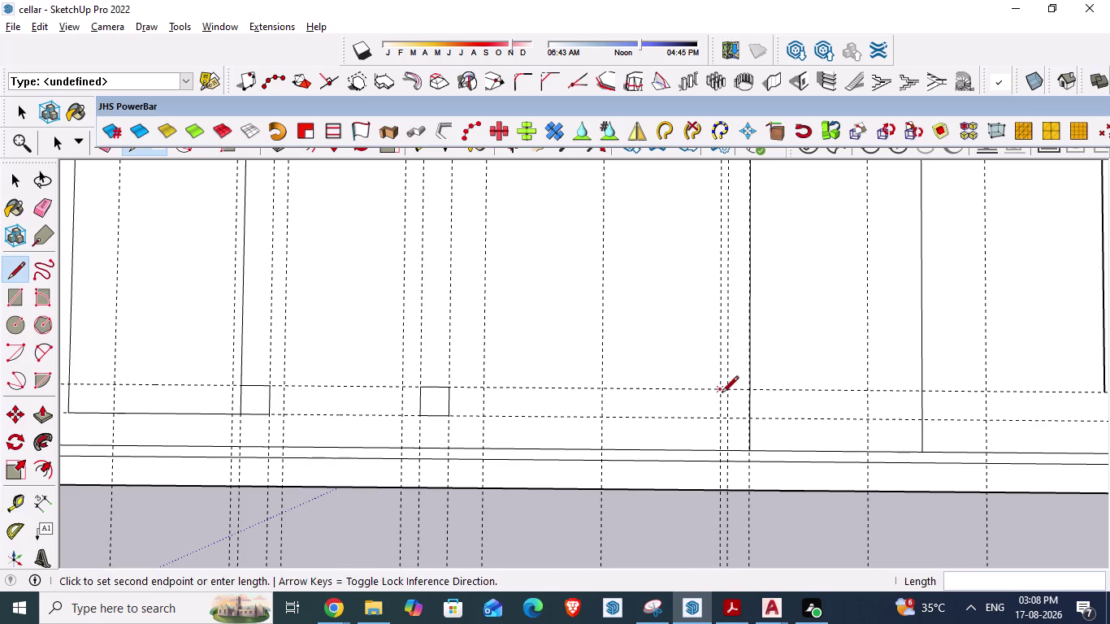
click(718, 419)
click(749, 419)
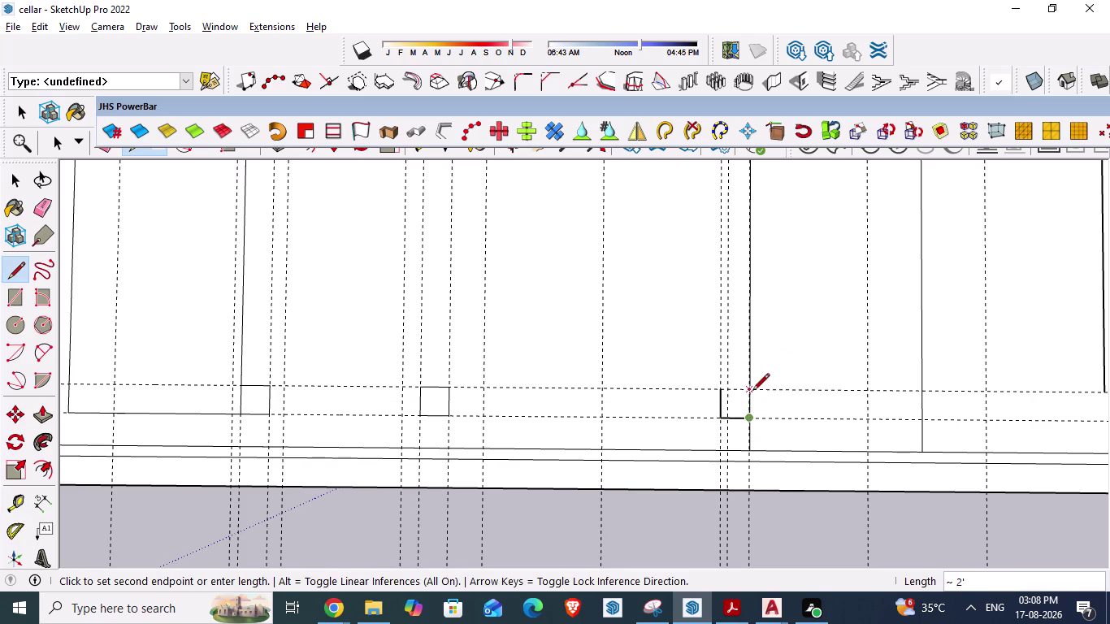
click(752, 392)
click(725, 389)
key(Escape)
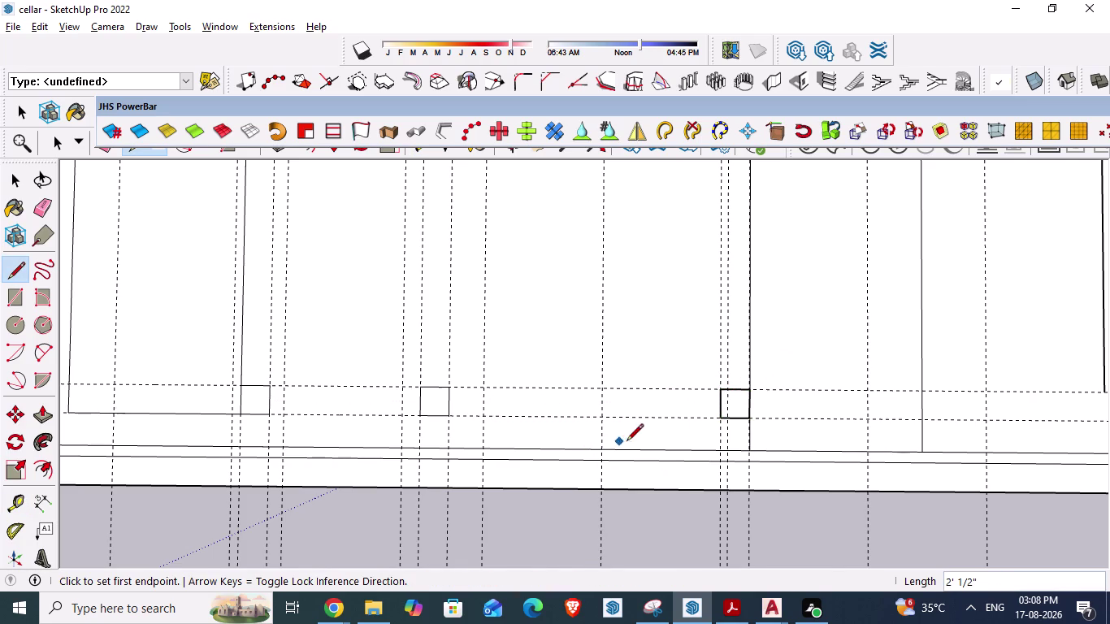
scroll(down, 3)
scroll(down, 3)
scroll(down, 3)
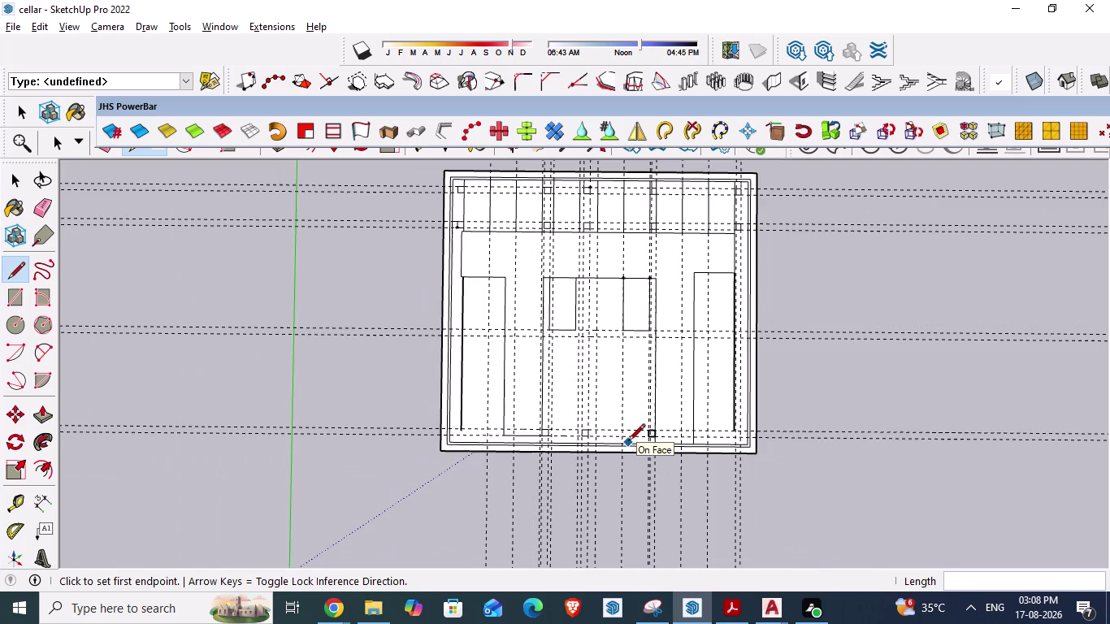
scroll(up, 3)
key(alt+Tab)
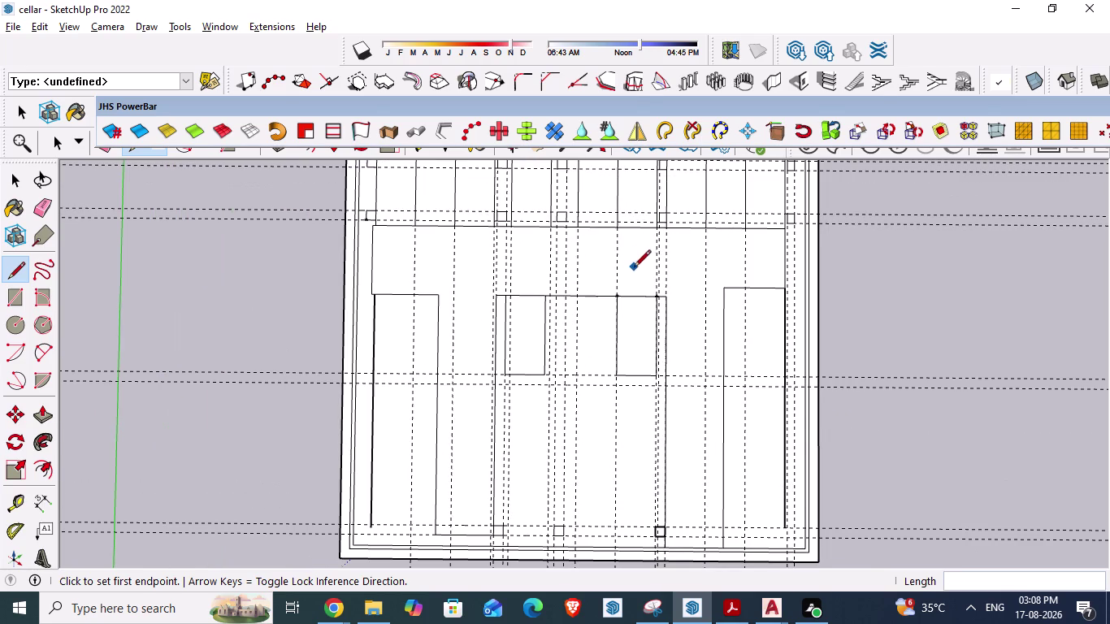
scroll(down, 3)
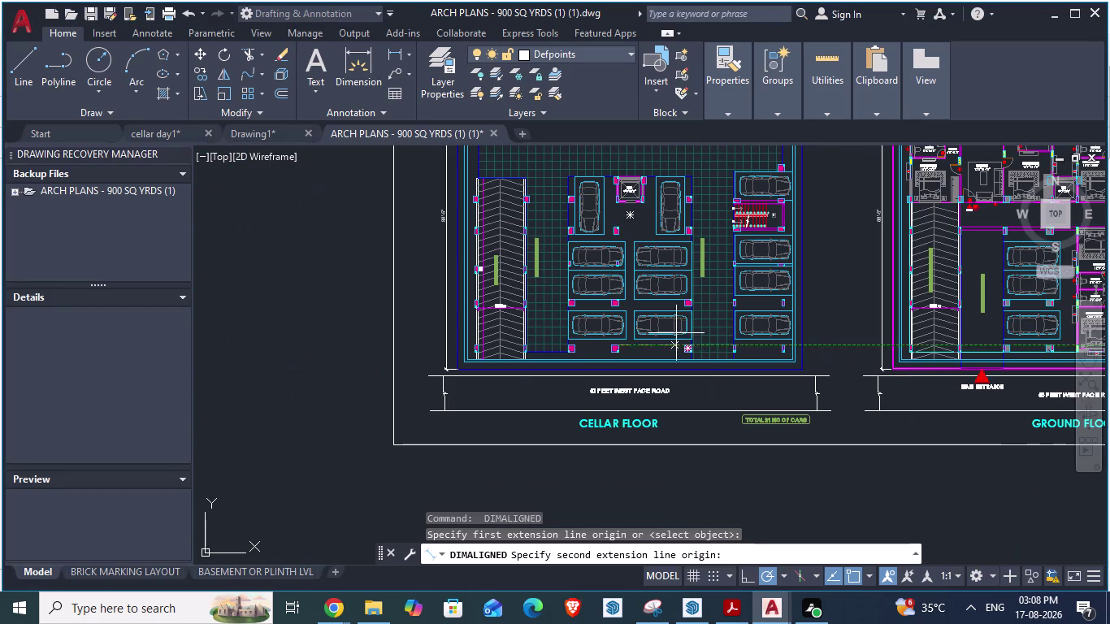
scroll(down, 3)
scroll(up, 3)
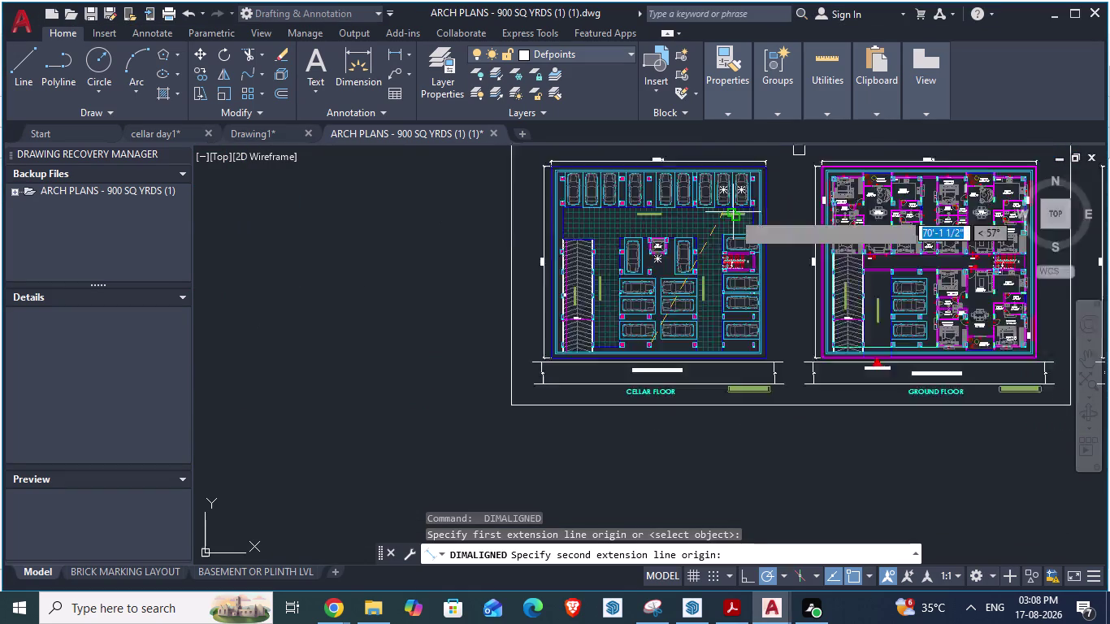
scroll(up, 3)
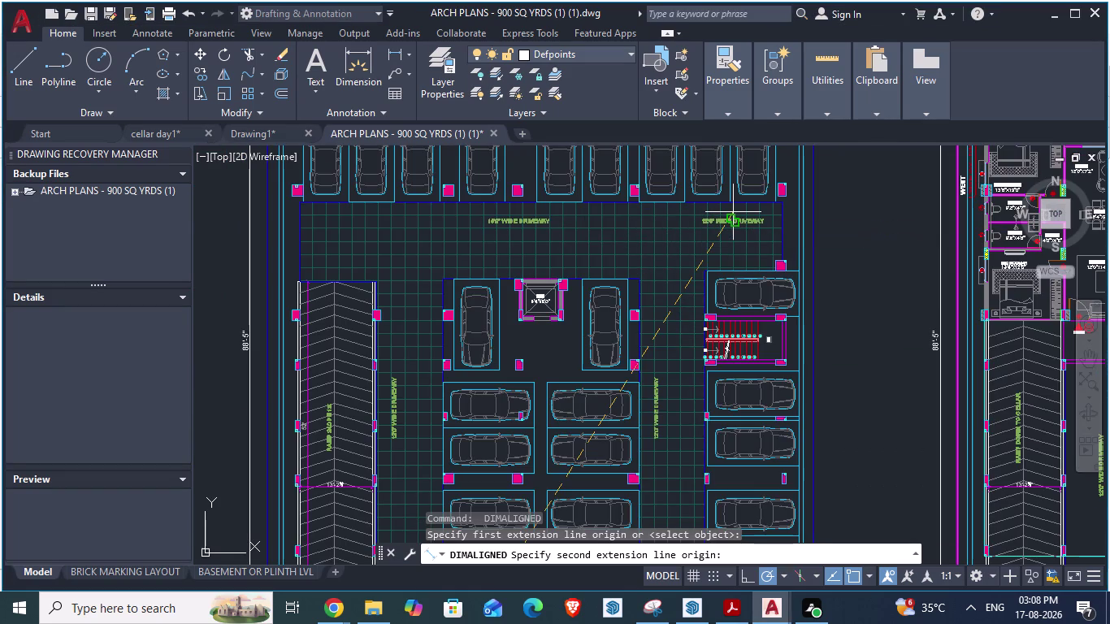
scroll(down, 3)
scroll(up, 3)
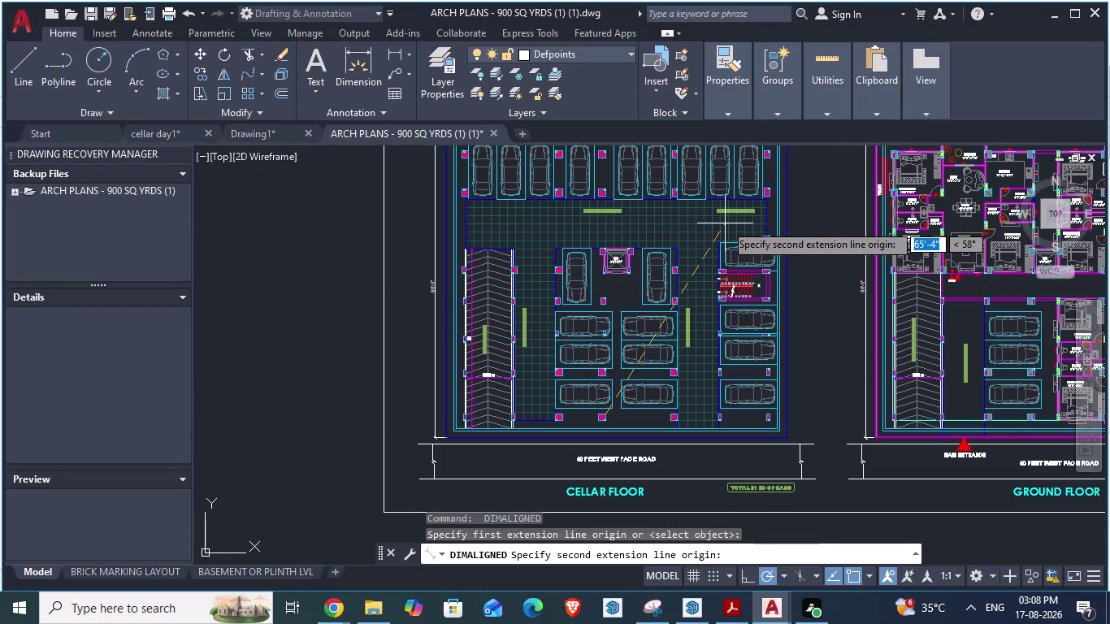
key(alt+Tab)
key(alt+Tab)
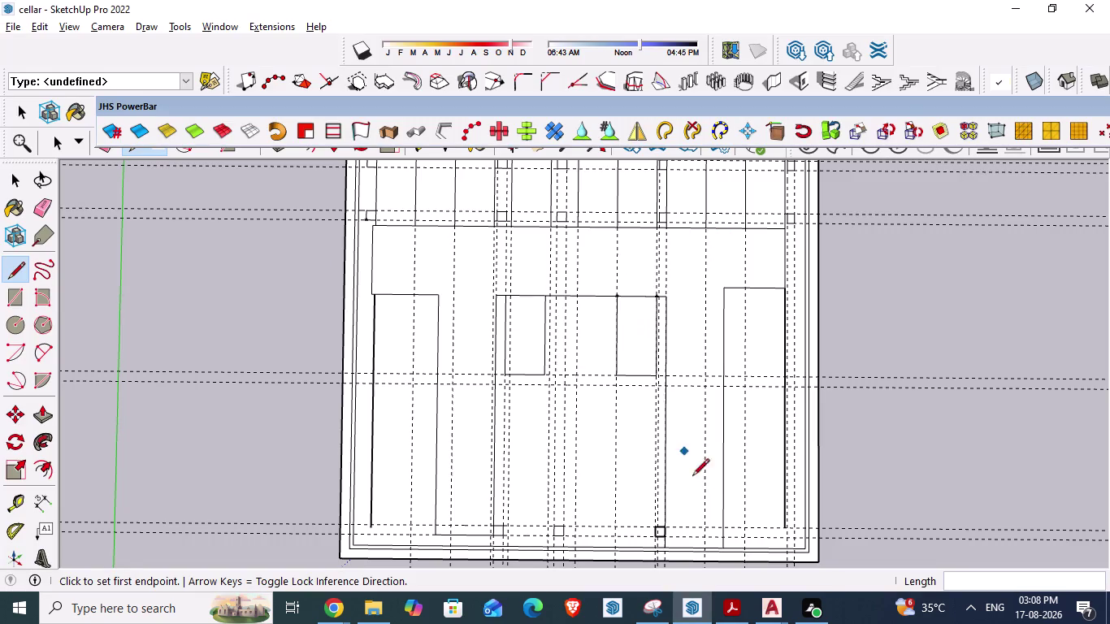
Undo the four edges of the misplaced third column square.
key(ctrl+s)
scroll(down, 3)
scroll(up, 3)
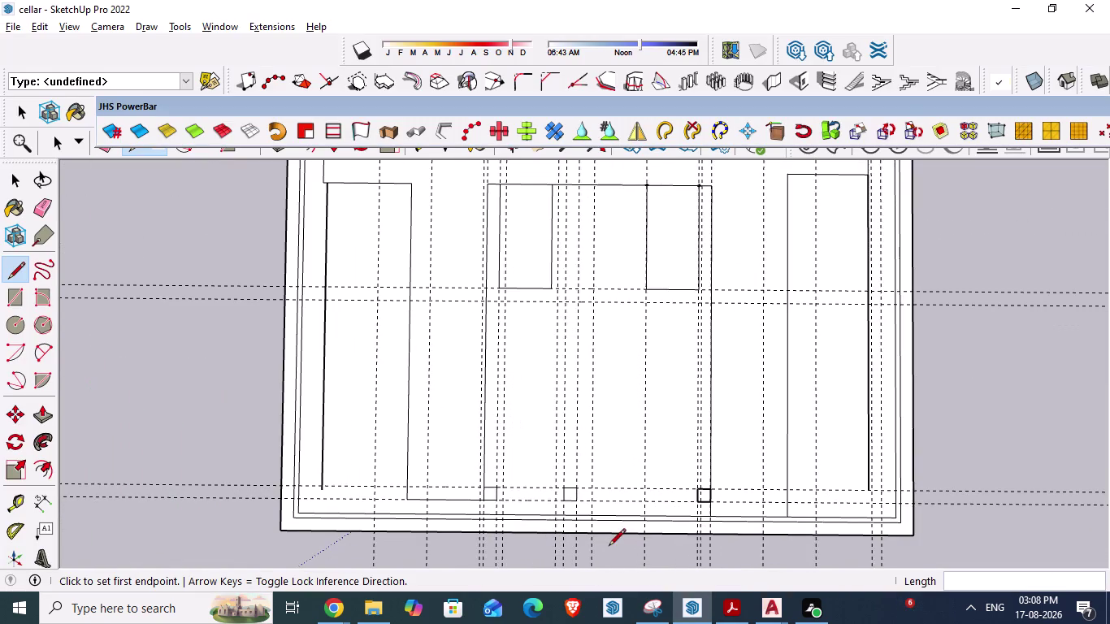
scroll(up, 3)
key(Escape)
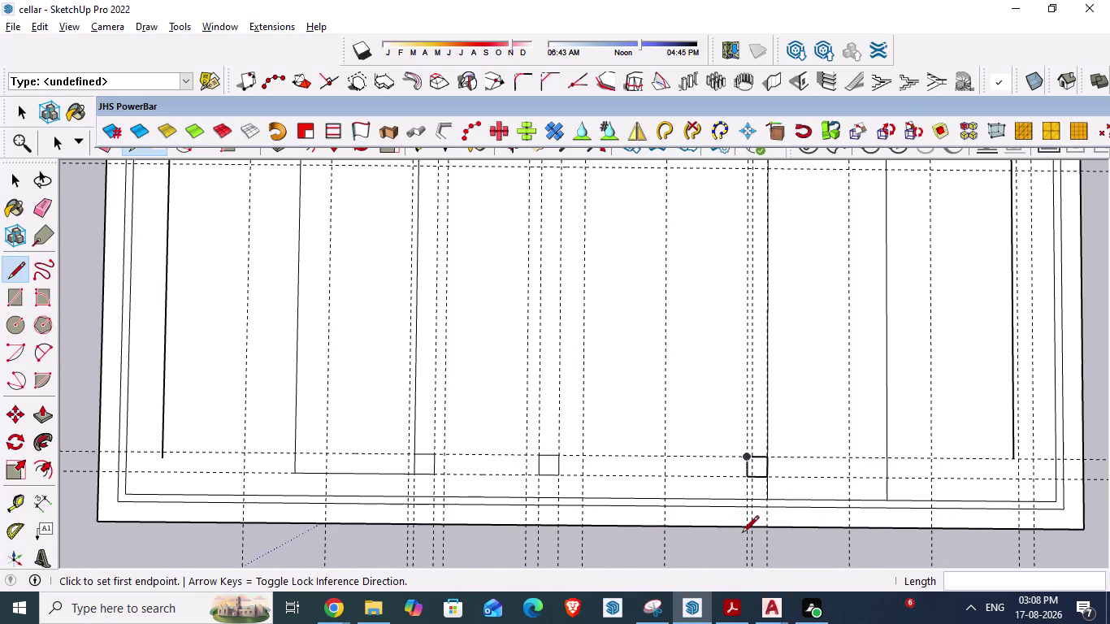
key(ctrl+z)
key(ctrl+z)
key(ctrl+z)
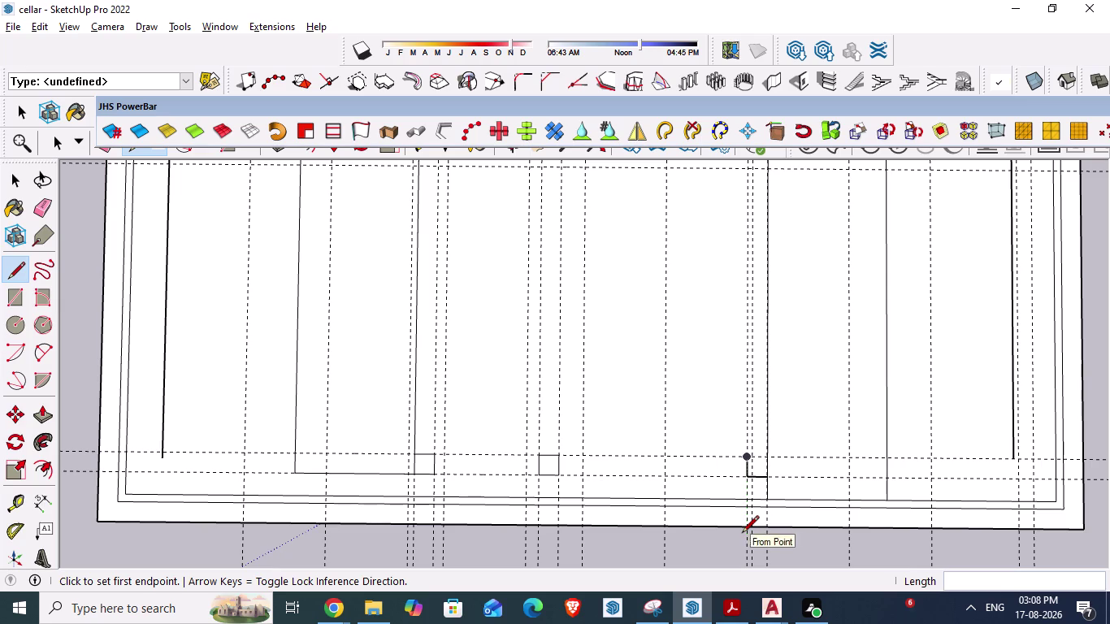
key(ctrl+z)
Redraw the 2' column square on the crossing guide lines and save the model.
scroll(up, 3)
scroll(up, 3)
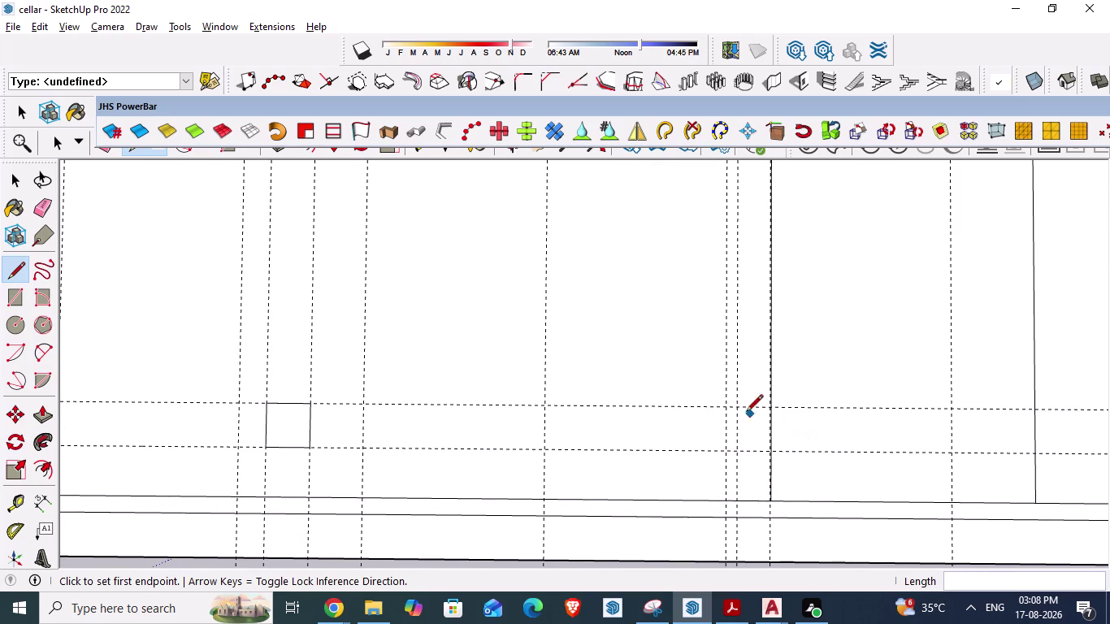
click(730, 403)
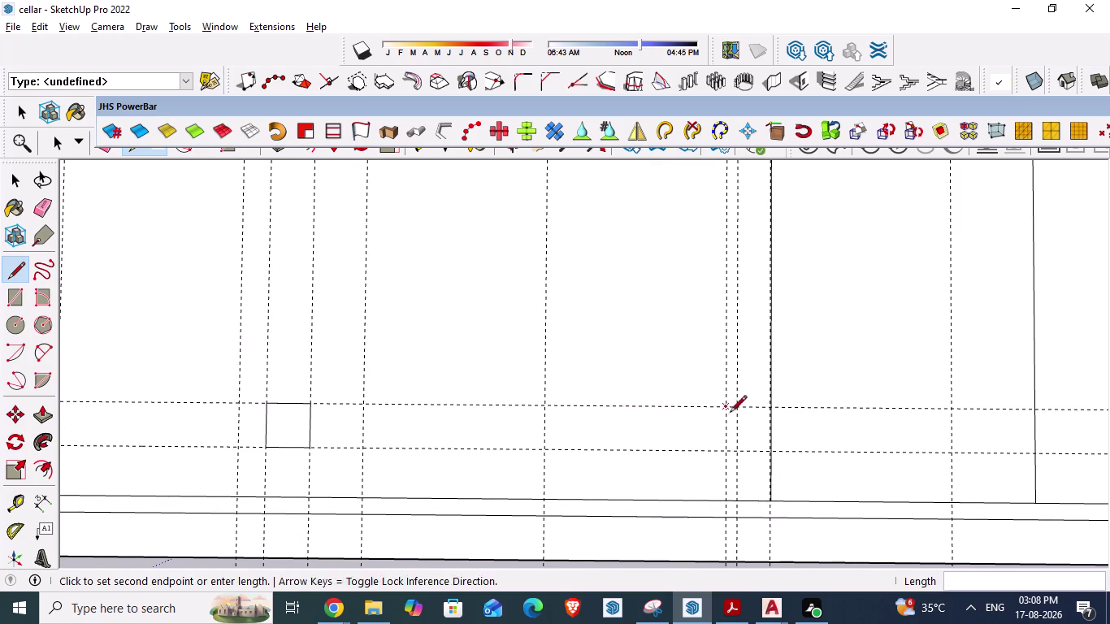
click(724, 448)
click(772, 448)
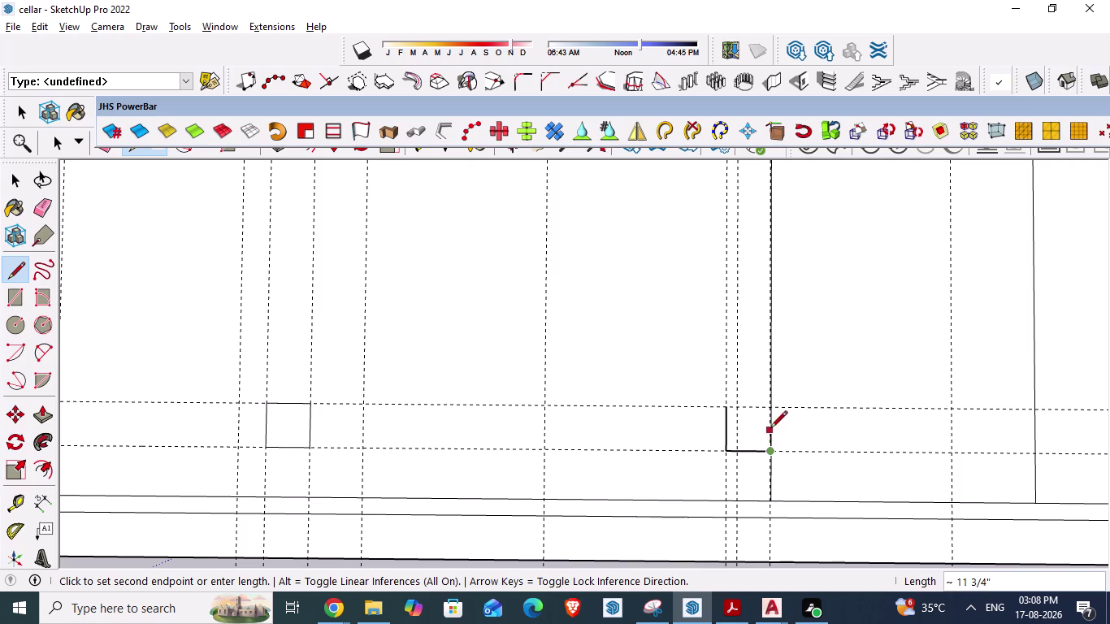
click(770, 409)
click(723, 410)
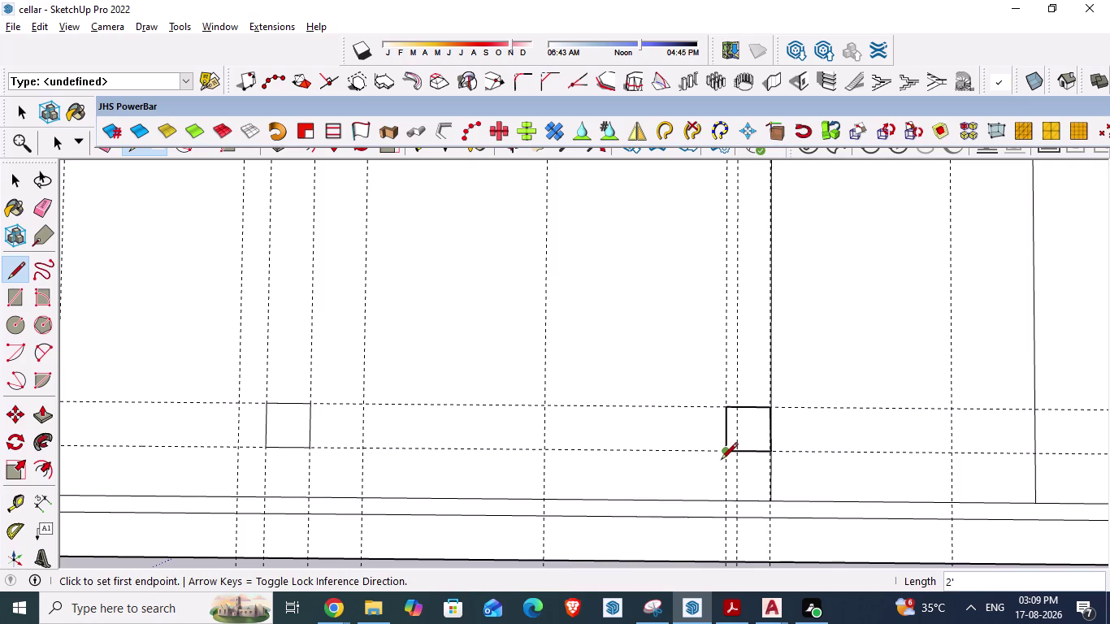
key(Escape)
scroll(down, 3)
scroll(down, 3)
key(ctrl+s)
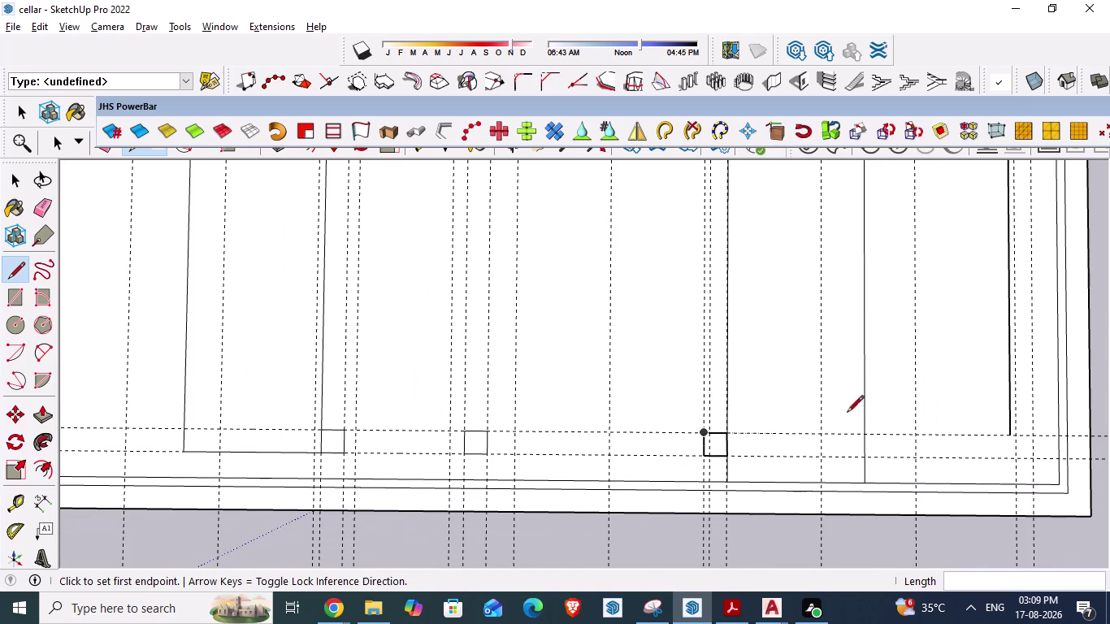
scroll(down, 3)
scroll(down, 3)
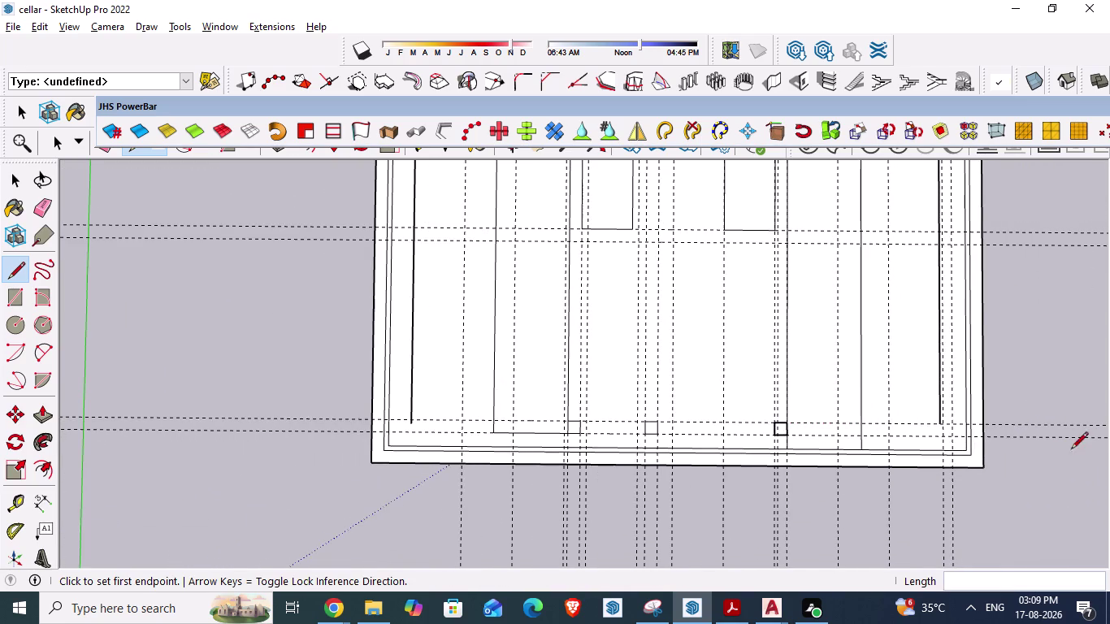
scroll(up, 3)
key(alt+Tab)
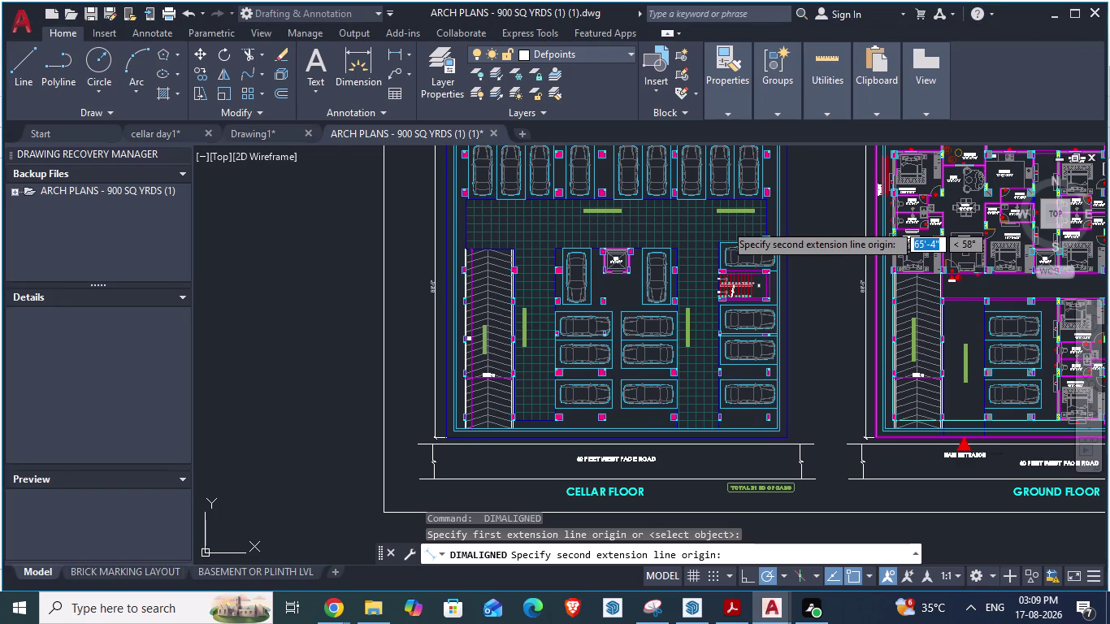
scroll(up, 3)
key(Escape)
scroll(down, 3)
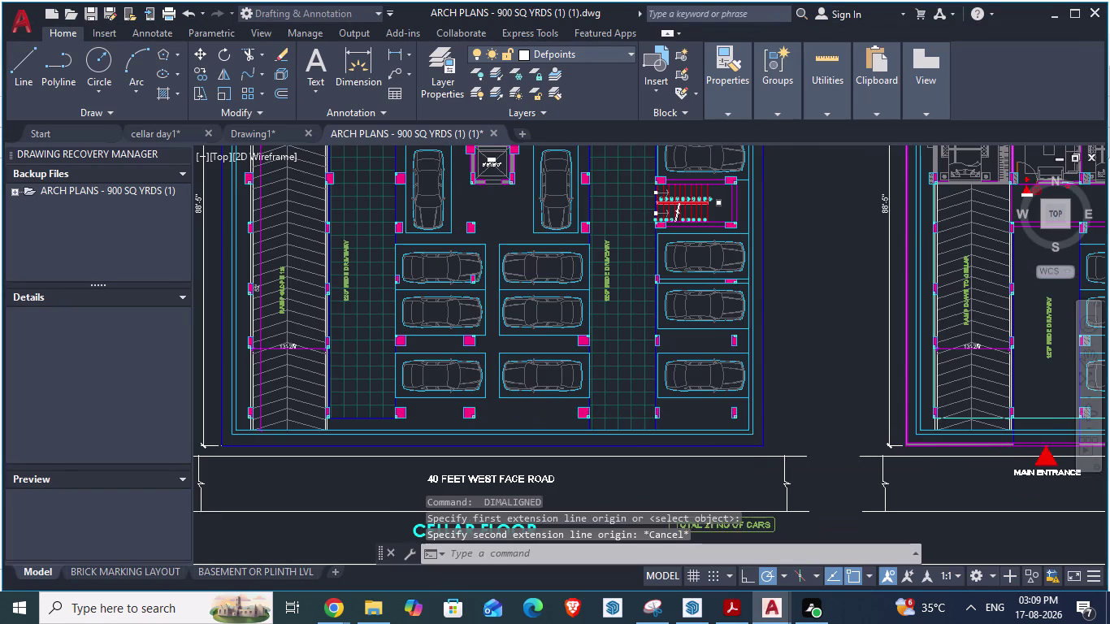
scroll(down, 3)
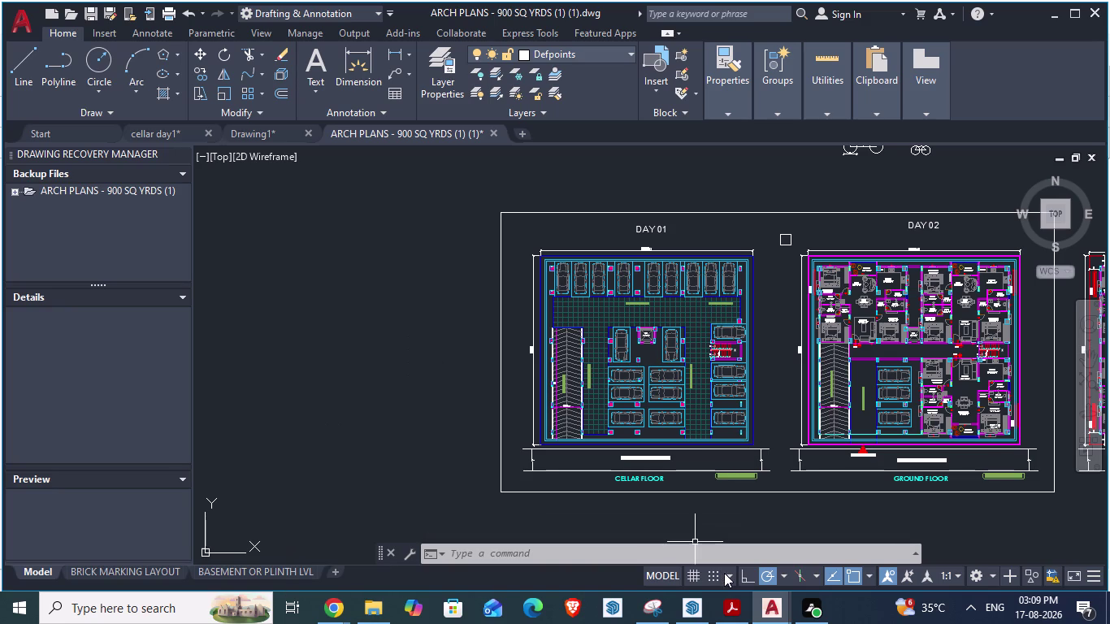
scroll(up, 3)
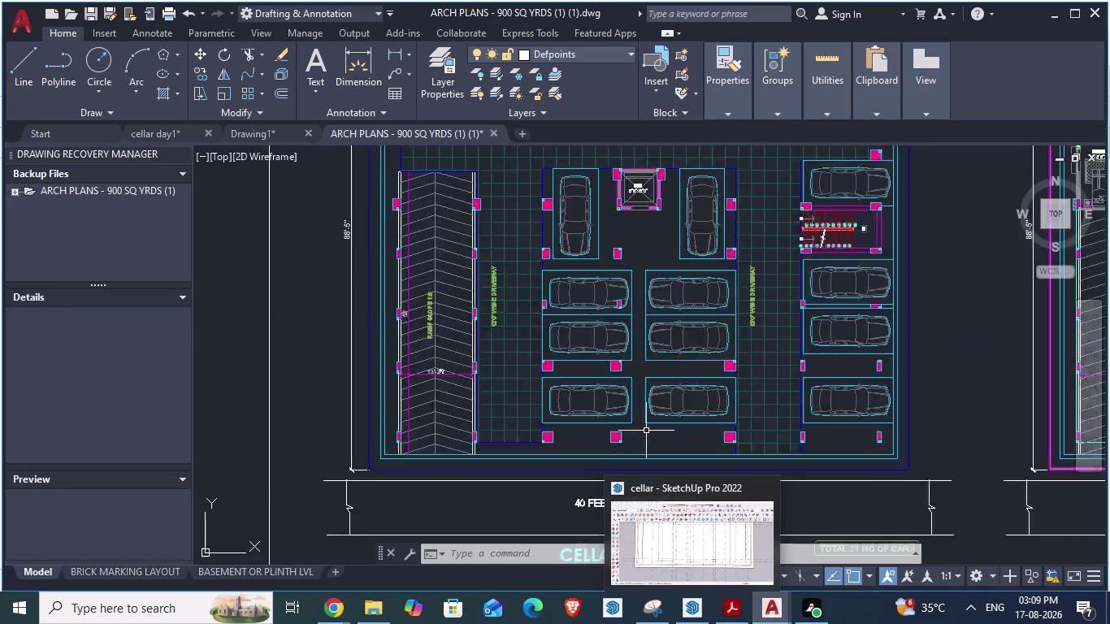
scroll(up, 3)
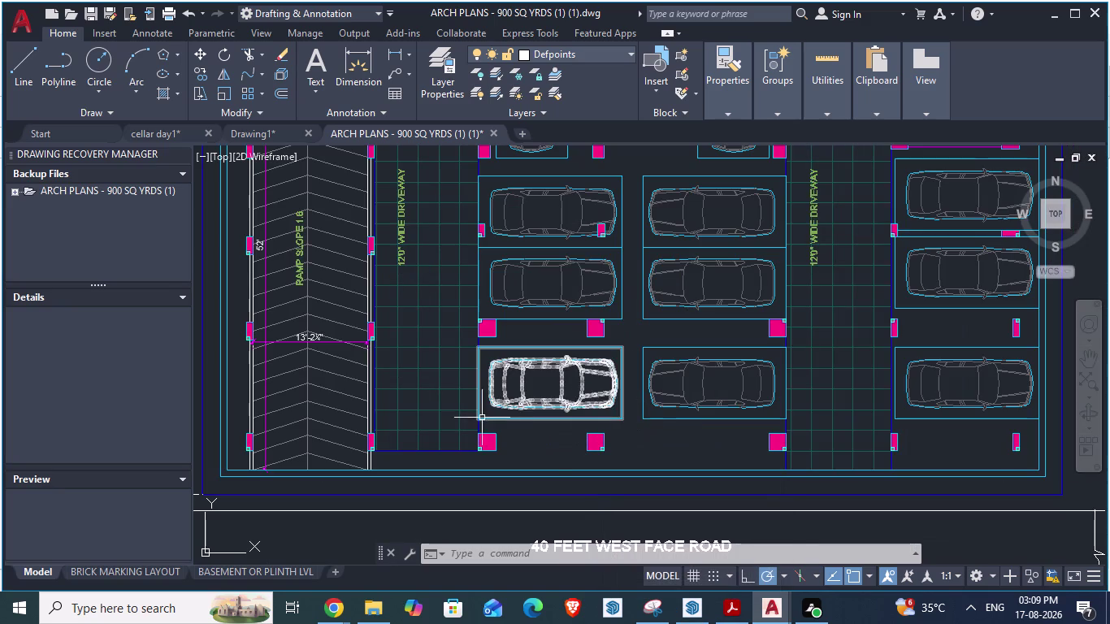
key(t)
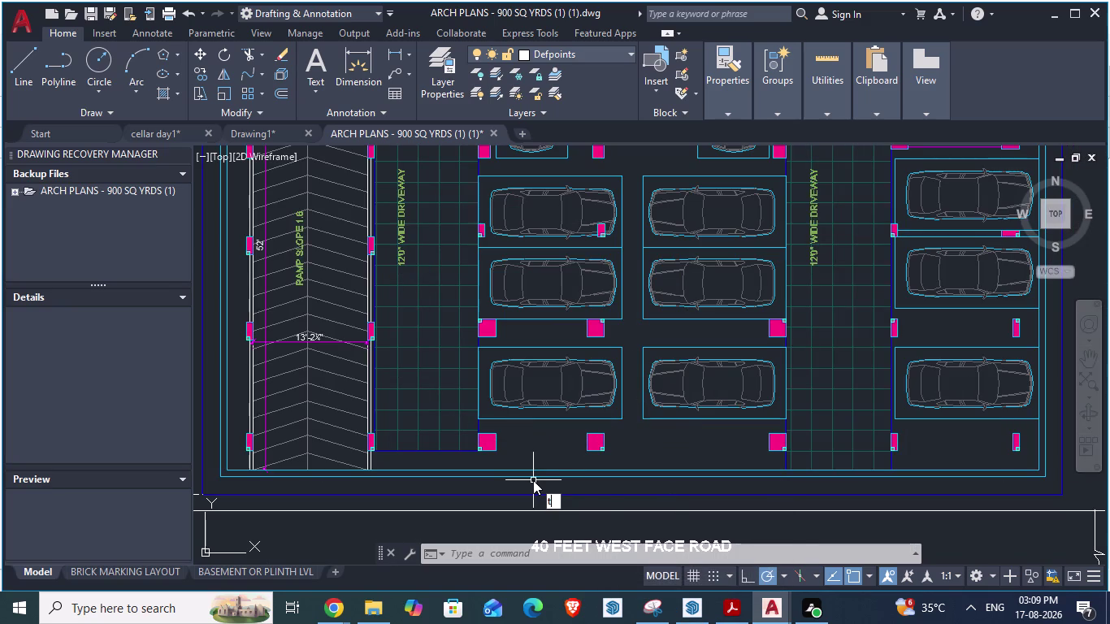
key(Escape)
text(da)
key(Return)
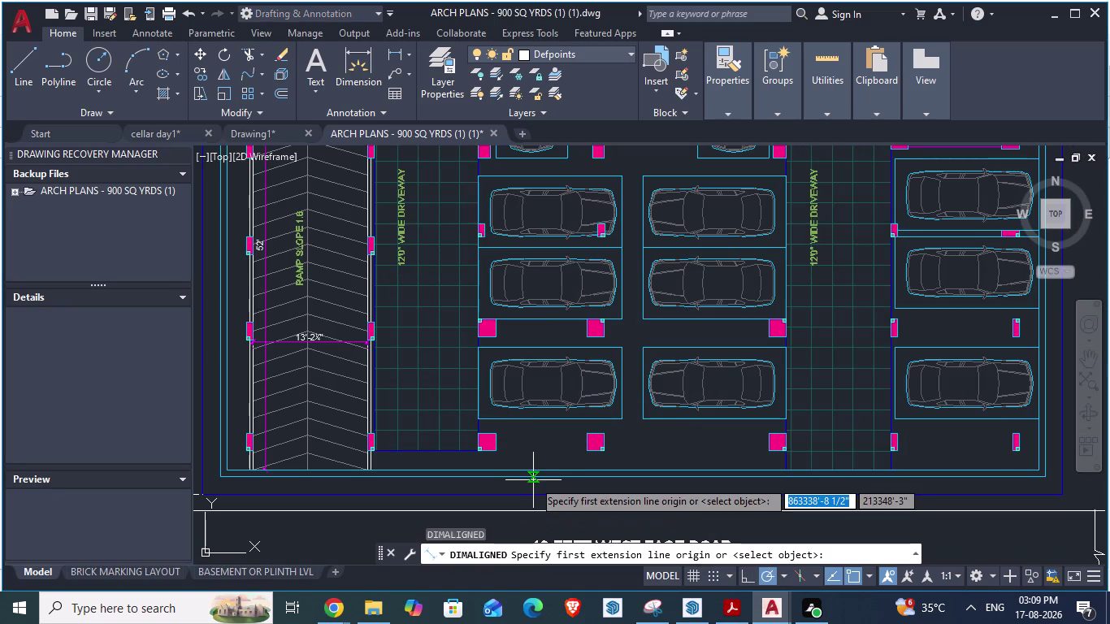
click(478, 436)
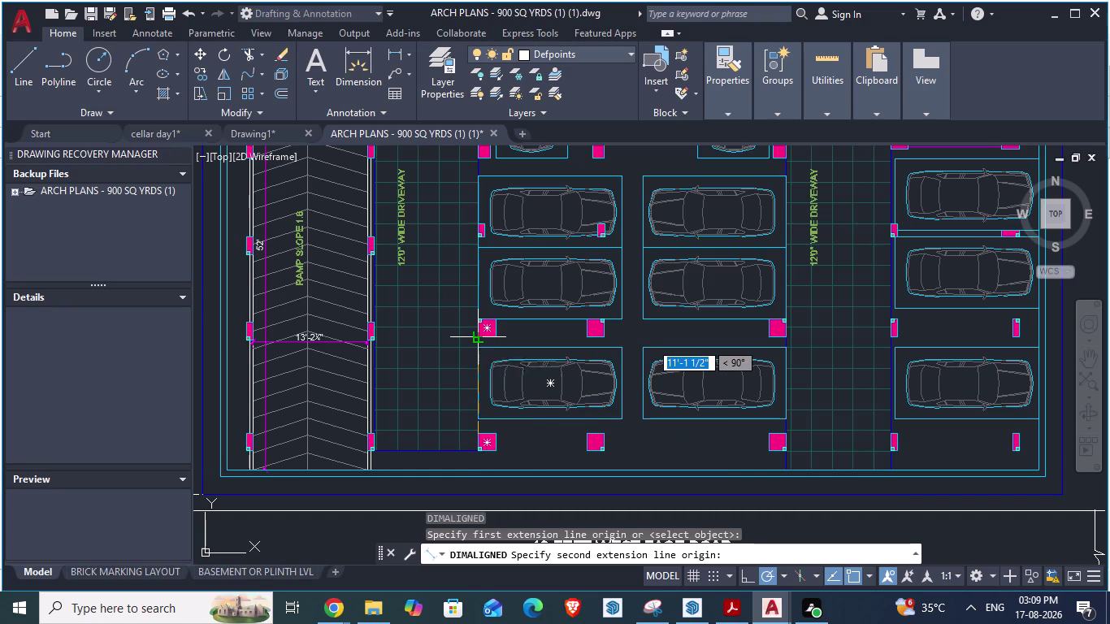
key(Escape)
key(alt+Tab)
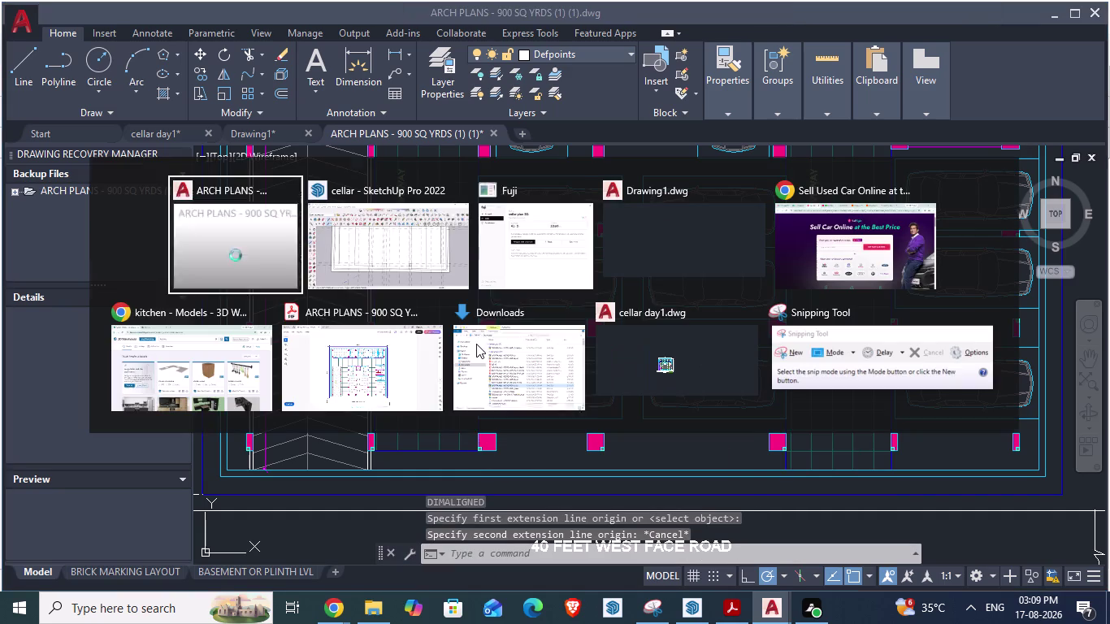
key(alt+Tab)
Mark a Tape Measure guide point 11' 1.5" from the column square's corner.
scroll(up, 3)
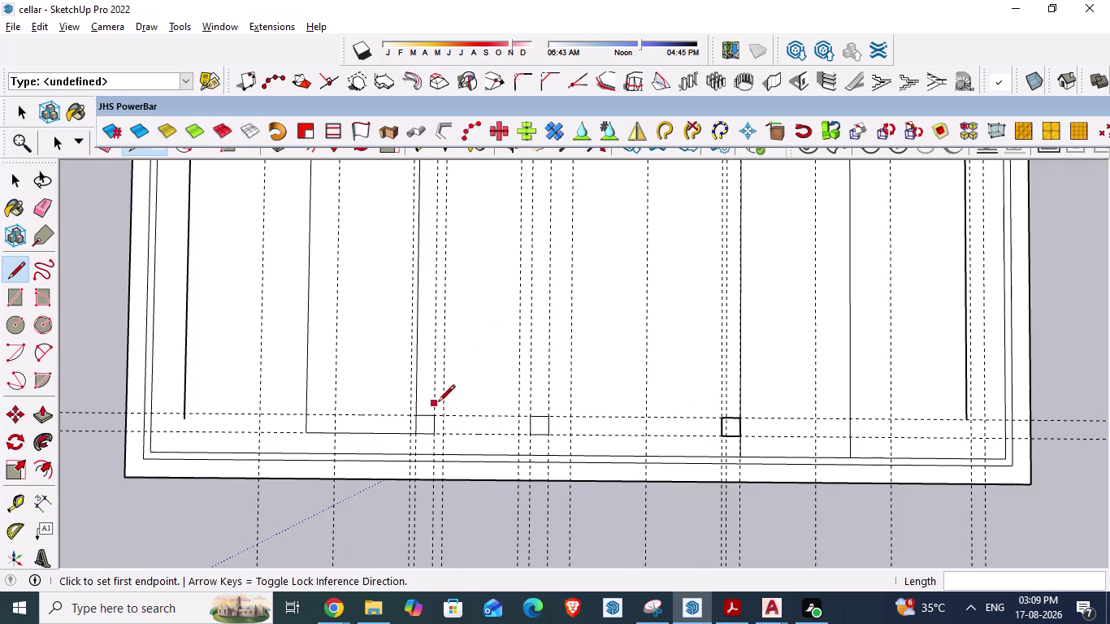
key(space)
text(t)
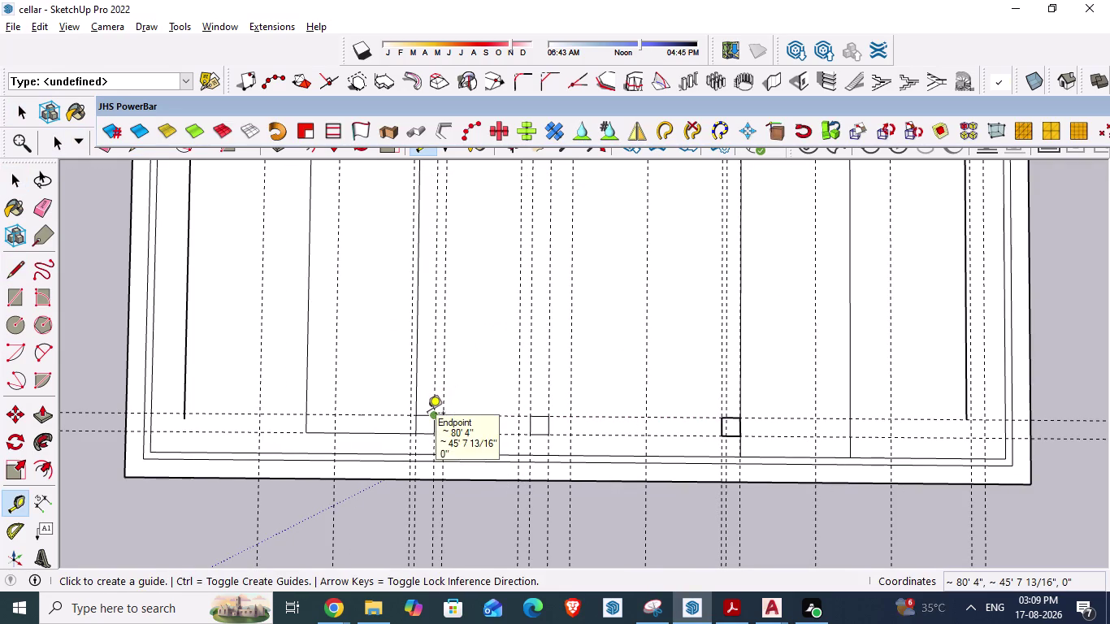
click(428, 415)
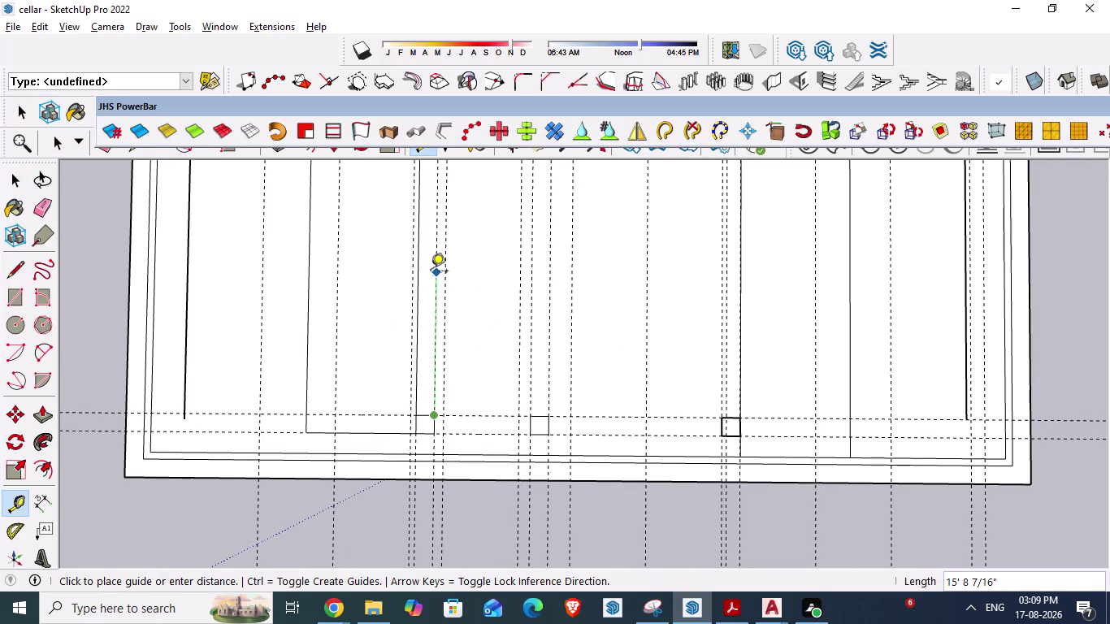
text(11')
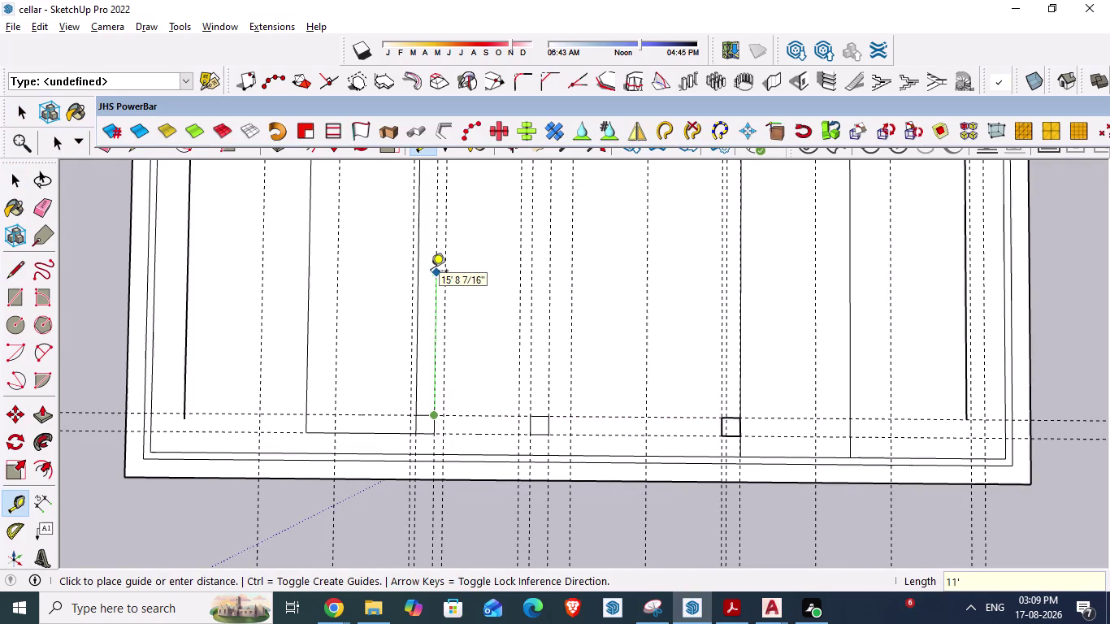
text(1.5)
key(shift+quotedbl)
key(Return)
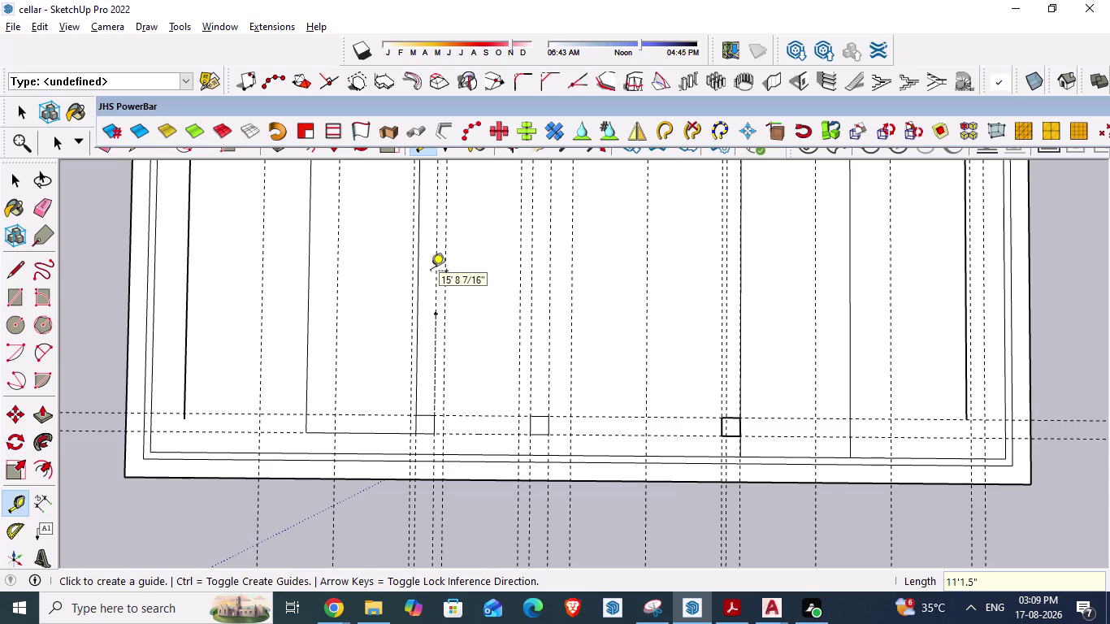
Adjust the view and open the 1001bit Build Wall settings.
scroll(up, 3)
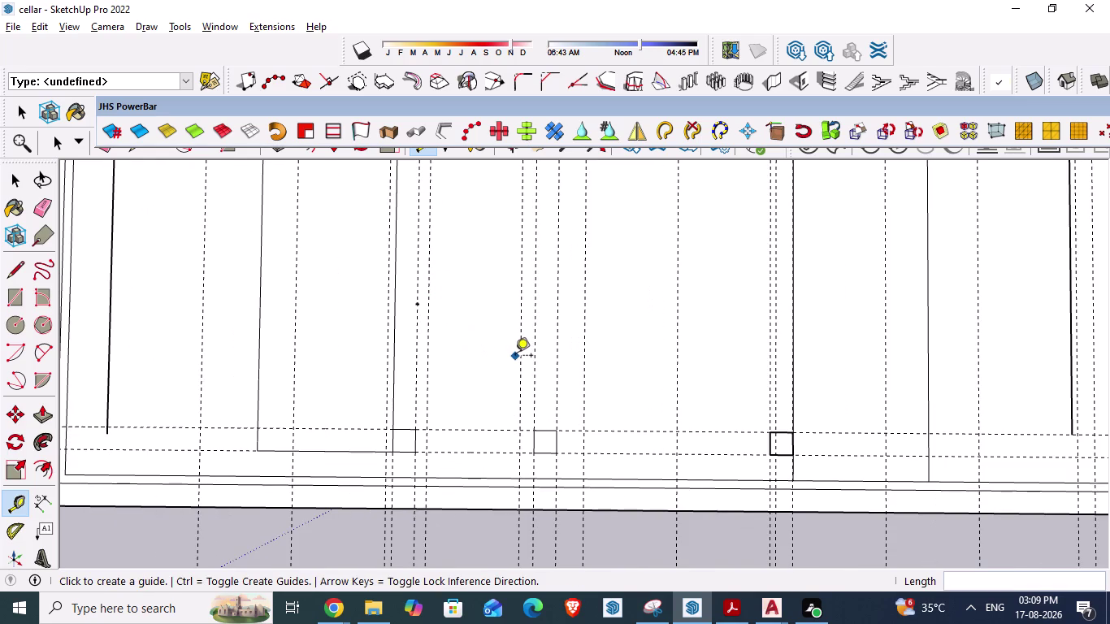
scroll(down, 3)
scroll(down, 3)
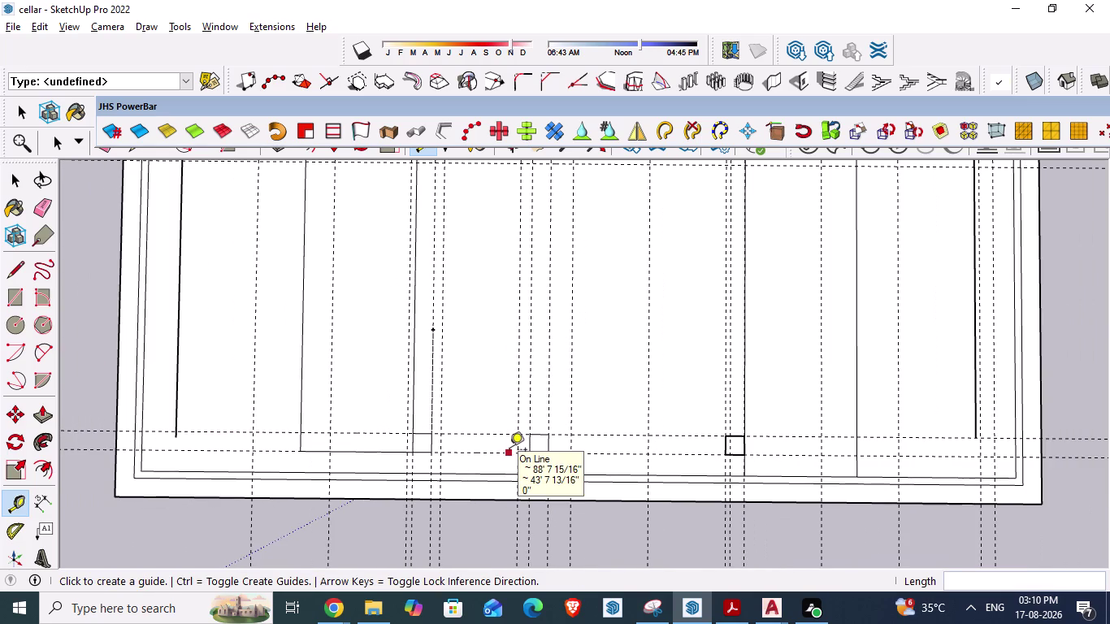
scroll(down, 3)
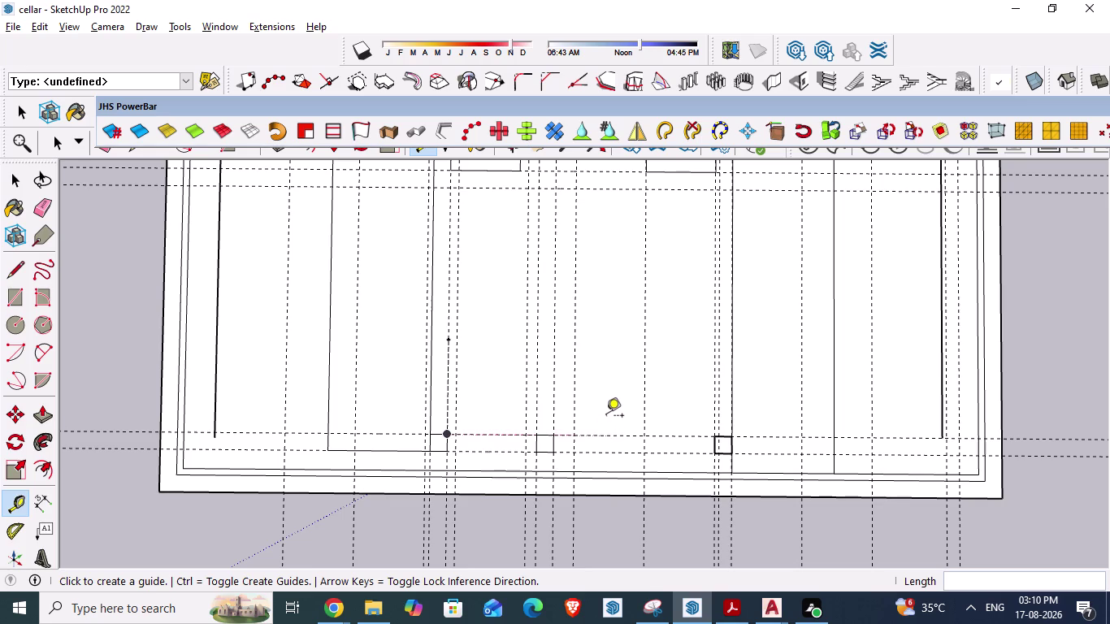
scroll(down, 3)
scroll(down, 3)
scroll(up, 3)
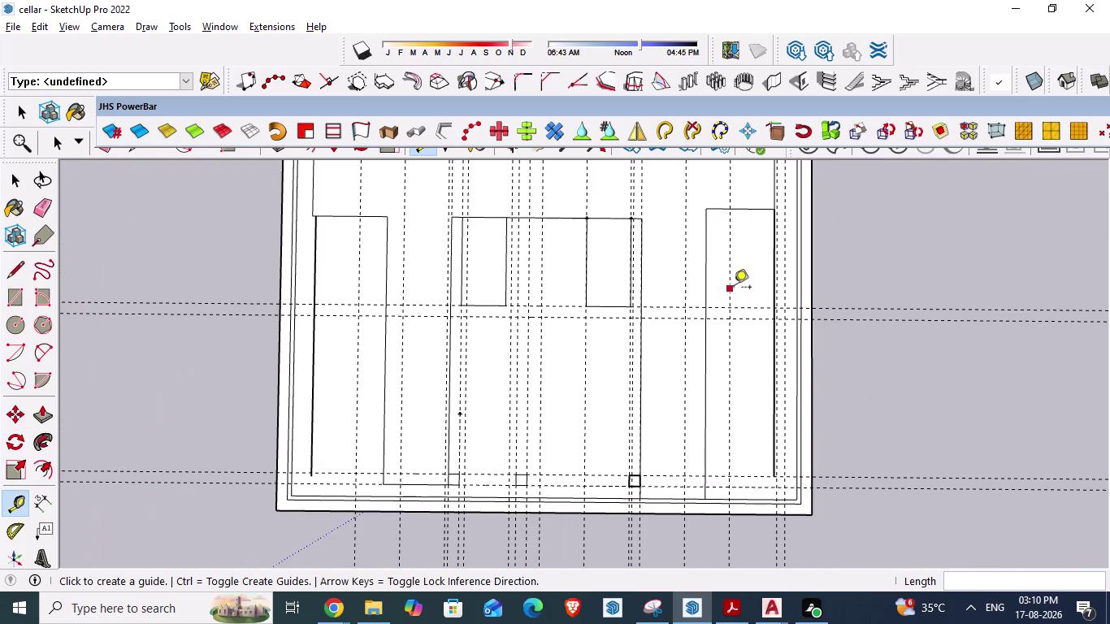
scroll(down, 3)
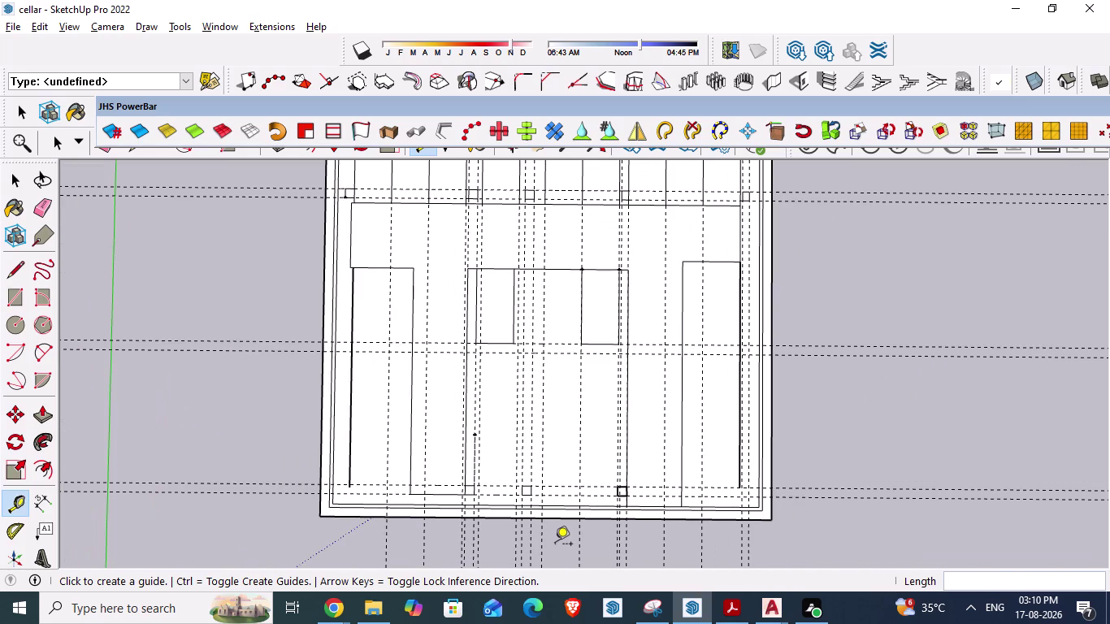
scroll(down, 3)
scroll(up, 3)
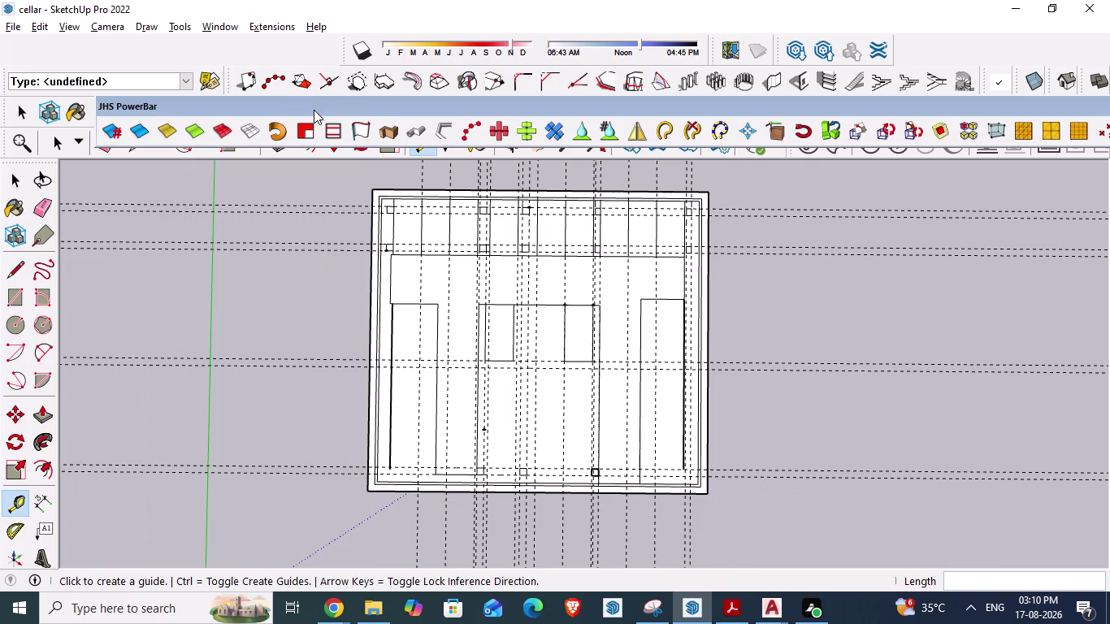
scroll(up, 3)
scroll(up, 3)
scroll(up, 3)
scroll(up, 3)
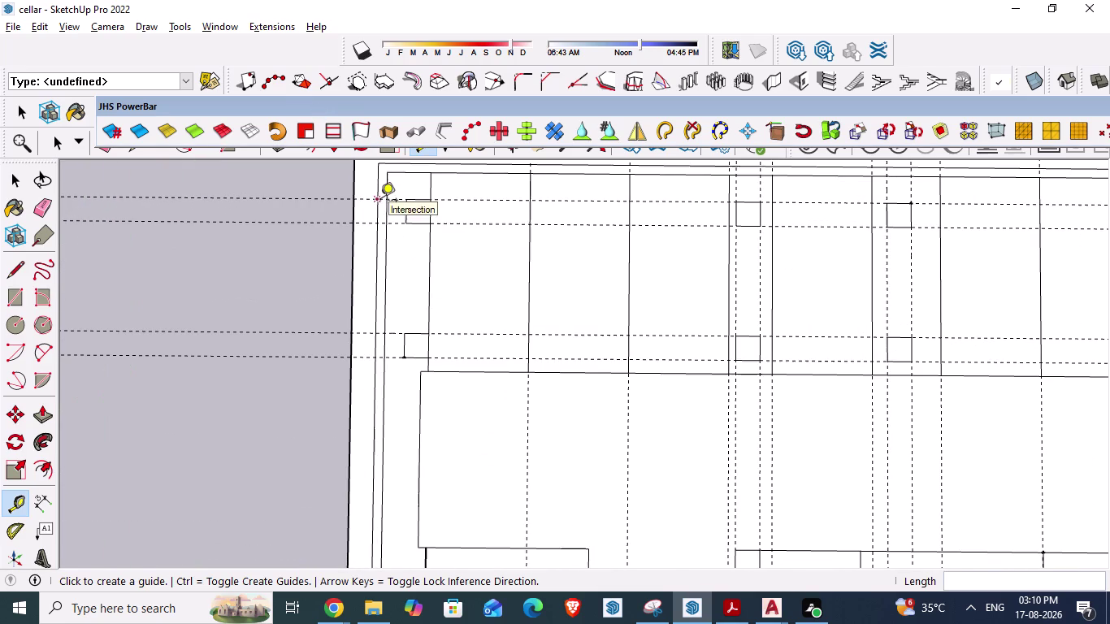
click(782, 78)
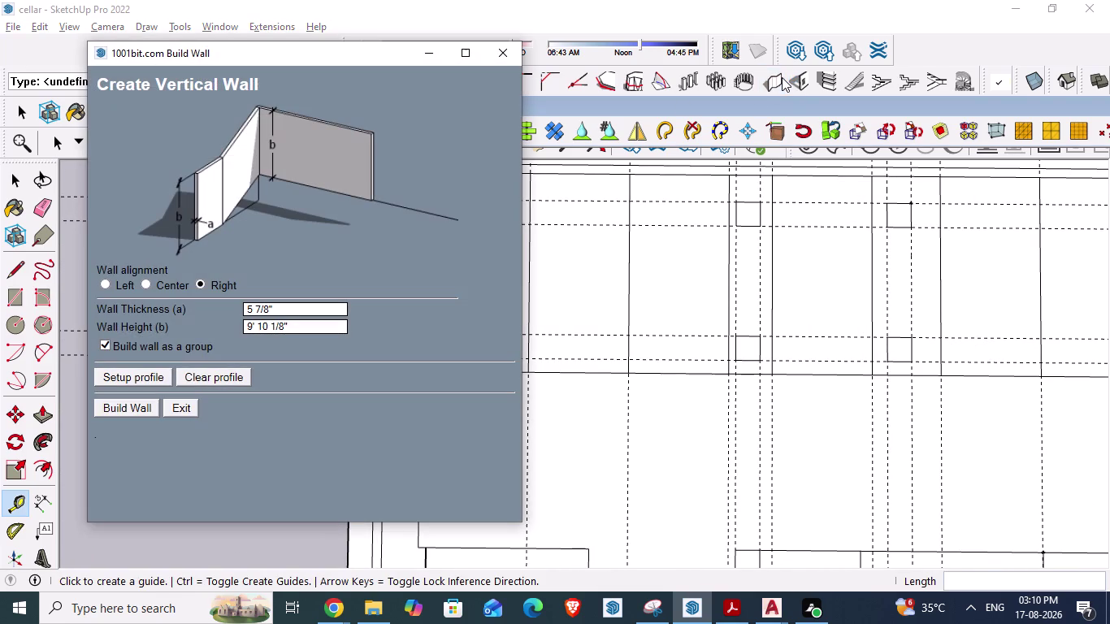
Set the 1001bit wall to 2' thick and 10' high, then start it at the column square corner.
drag(285, 307, 273, 307)
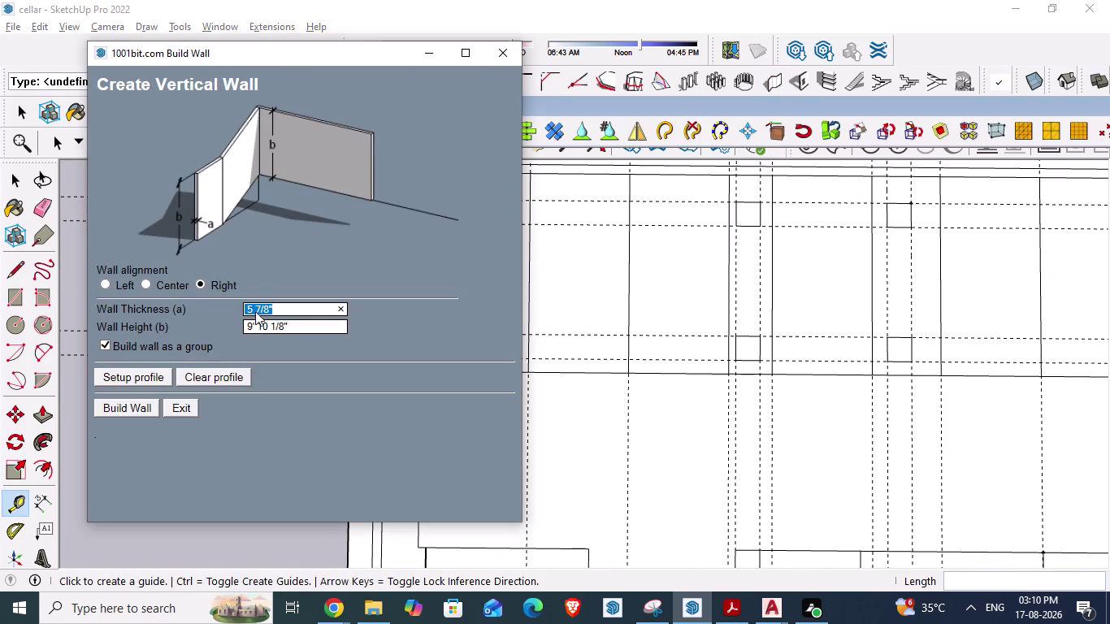
drag(274, 307, 193, 314)
text(2')
click(317, 321)
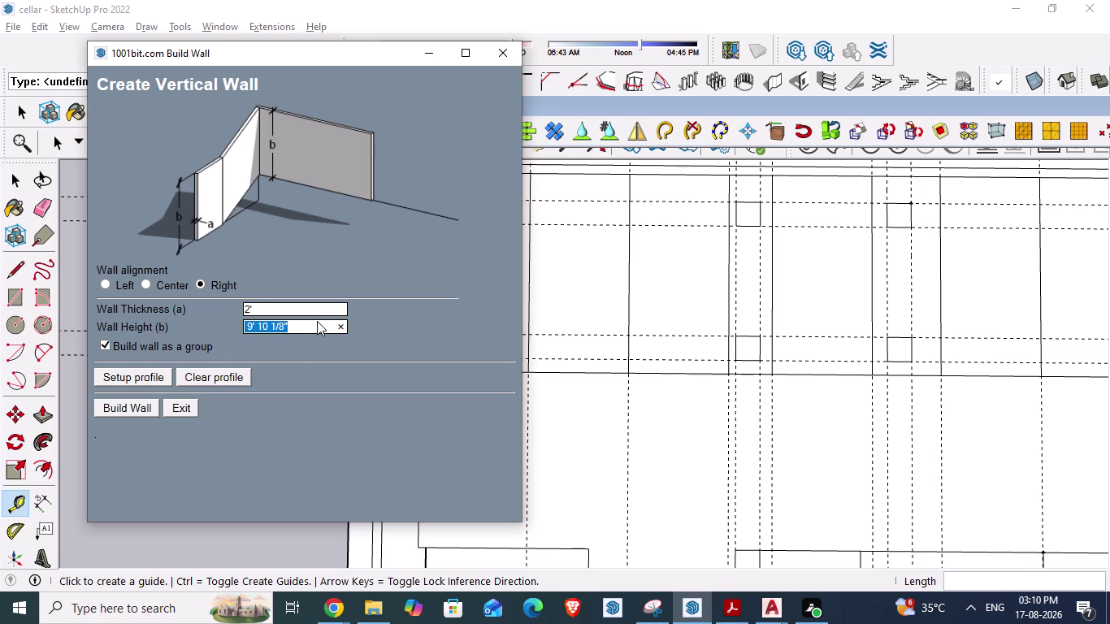
text(10)
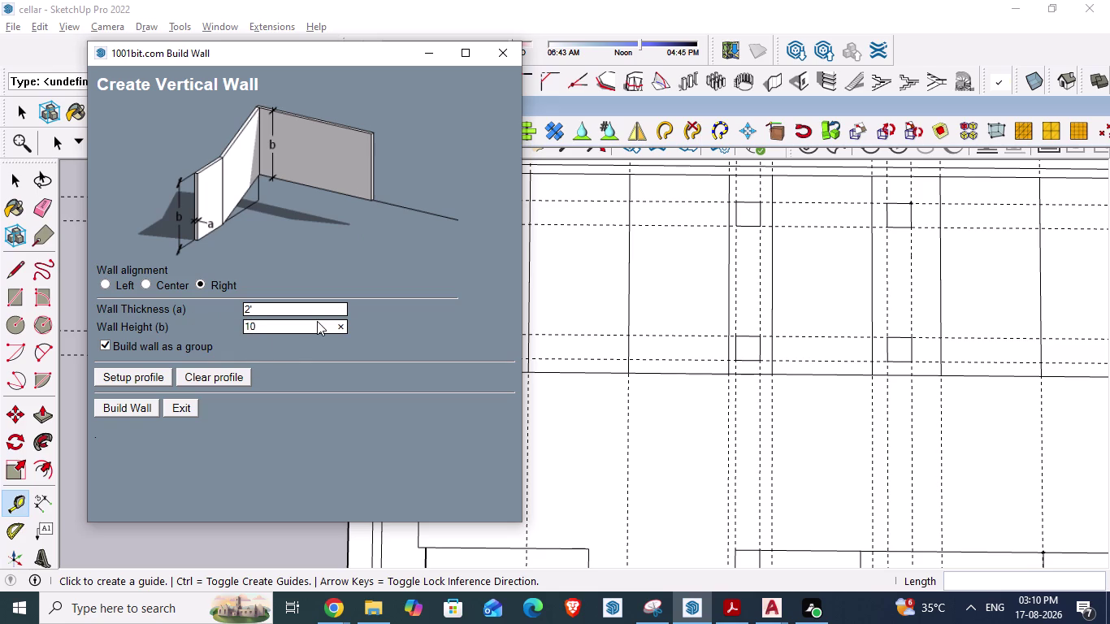
key(apostrophe)
click(122, 409)
scroll(up, 3)
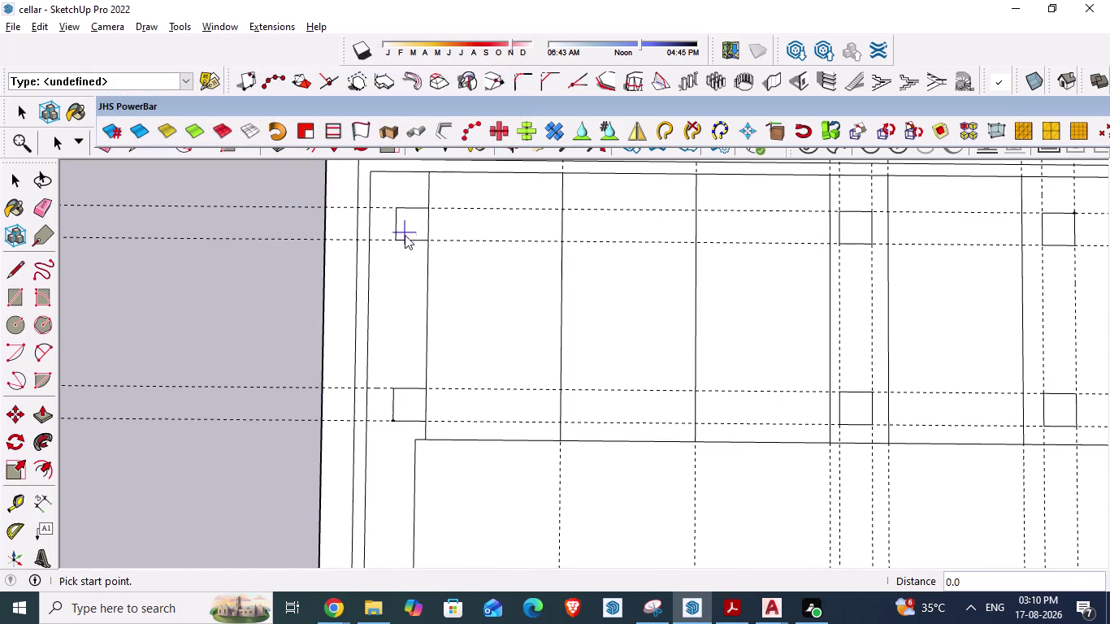
click(403, 239)
Finish the first column block at the square's opposite corner.
double_click(421, 237)
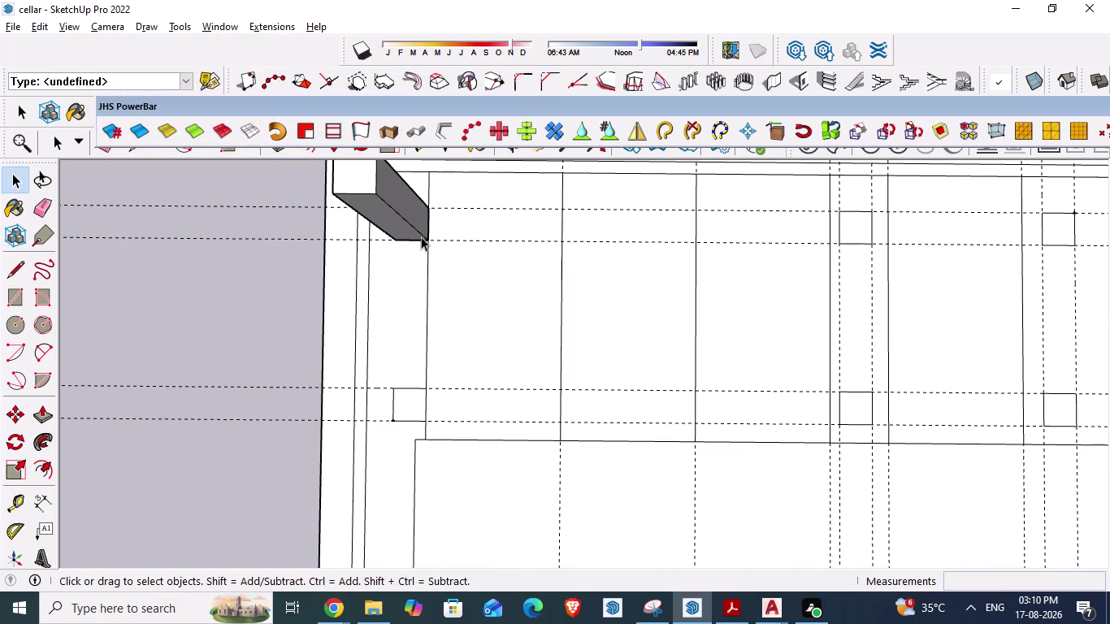
scroll(down, 3)
scroll(up, 3)
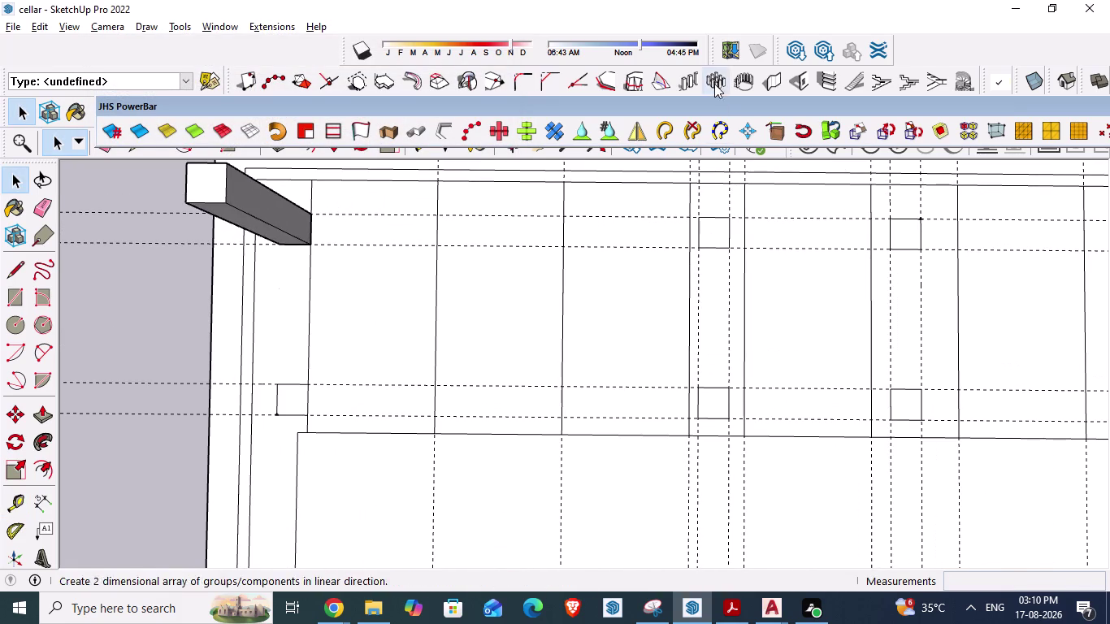
Build a second 2' column block on the next top-row column square with 1001bit.
click(780, 83)
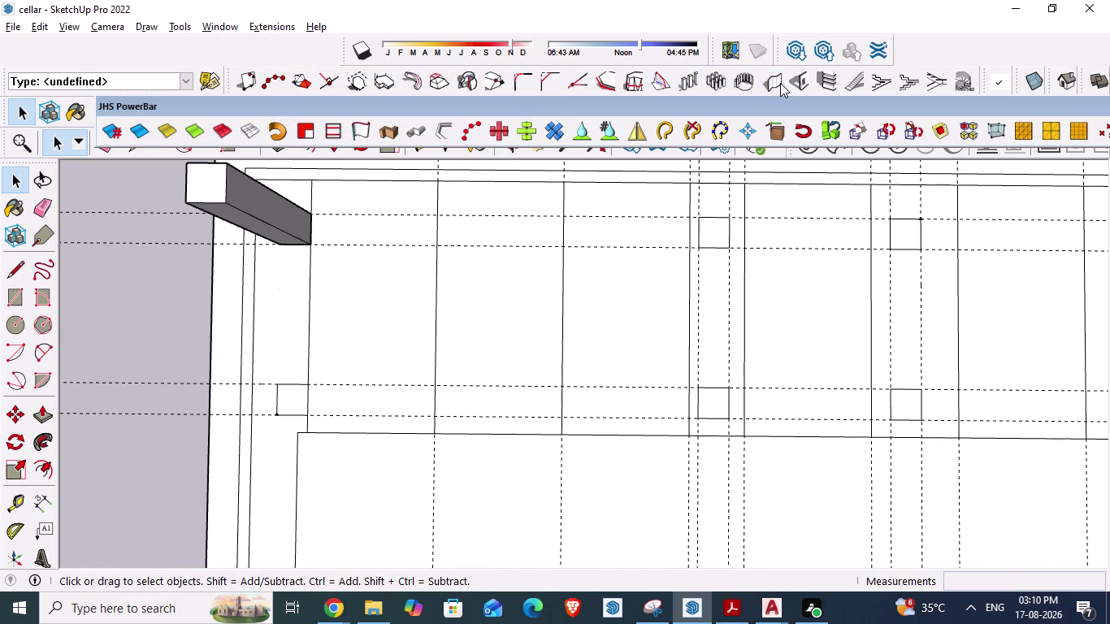
click(107, 414)
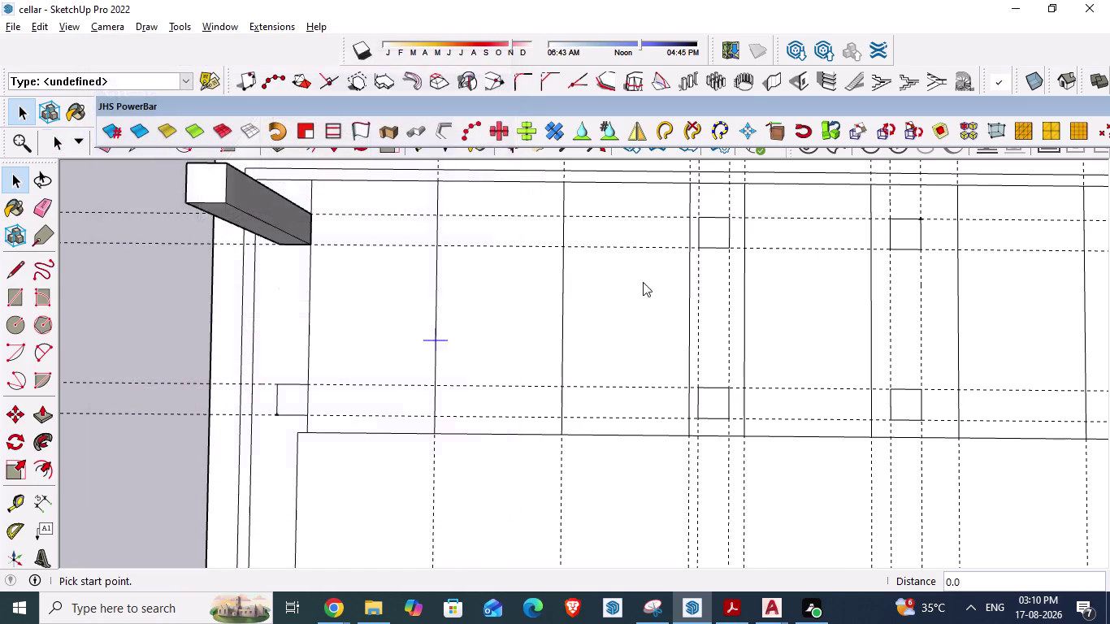
double_click(697, 240)
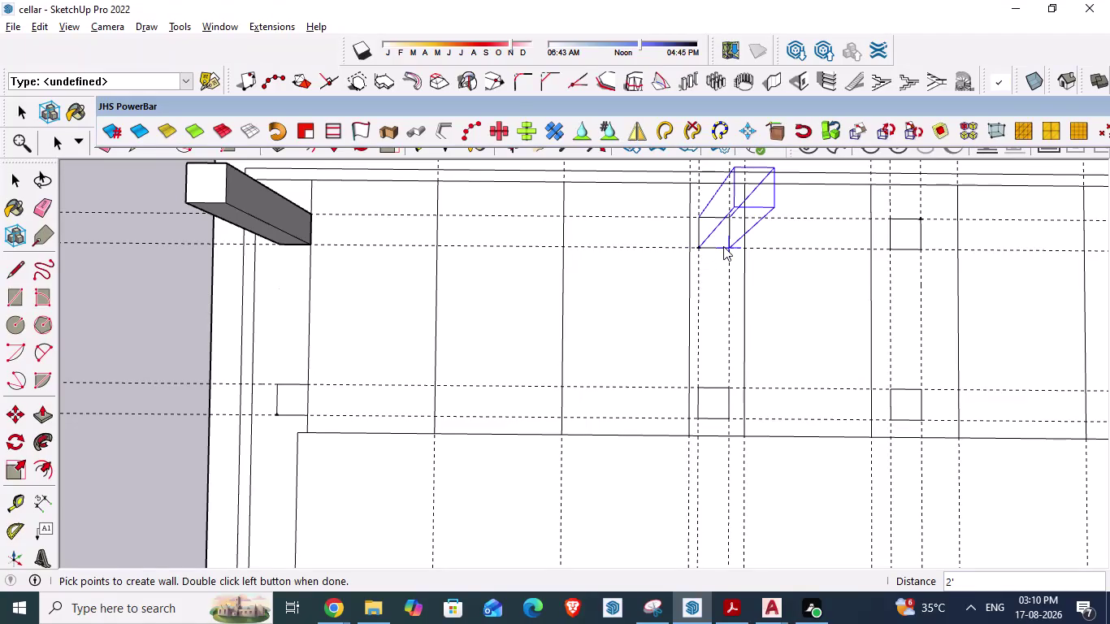
double_click(723, 247)
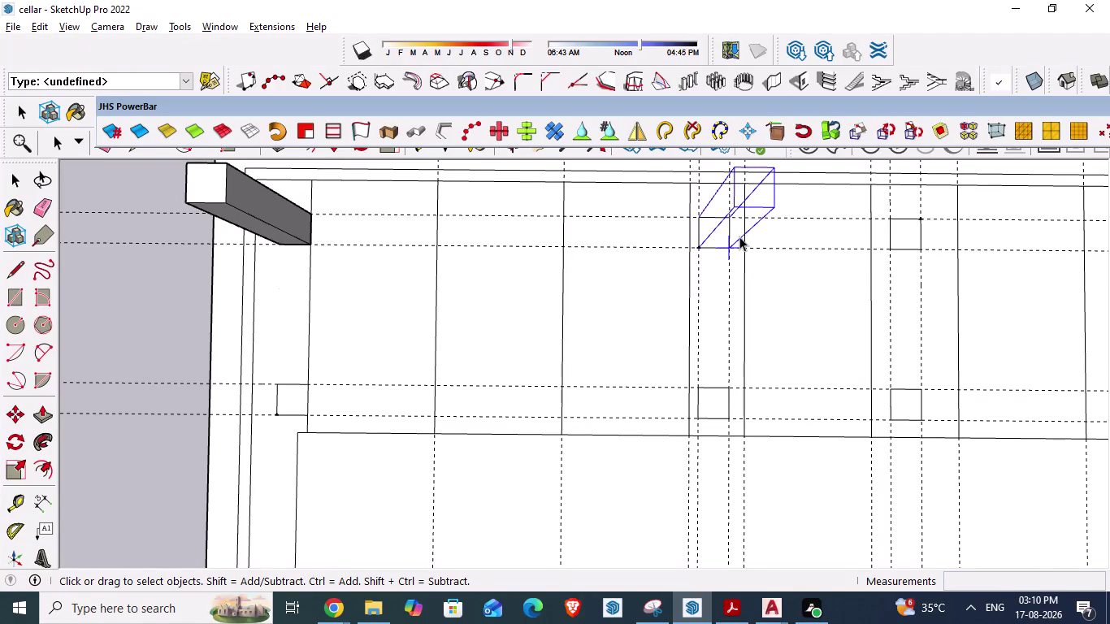
scroll(down, 3)
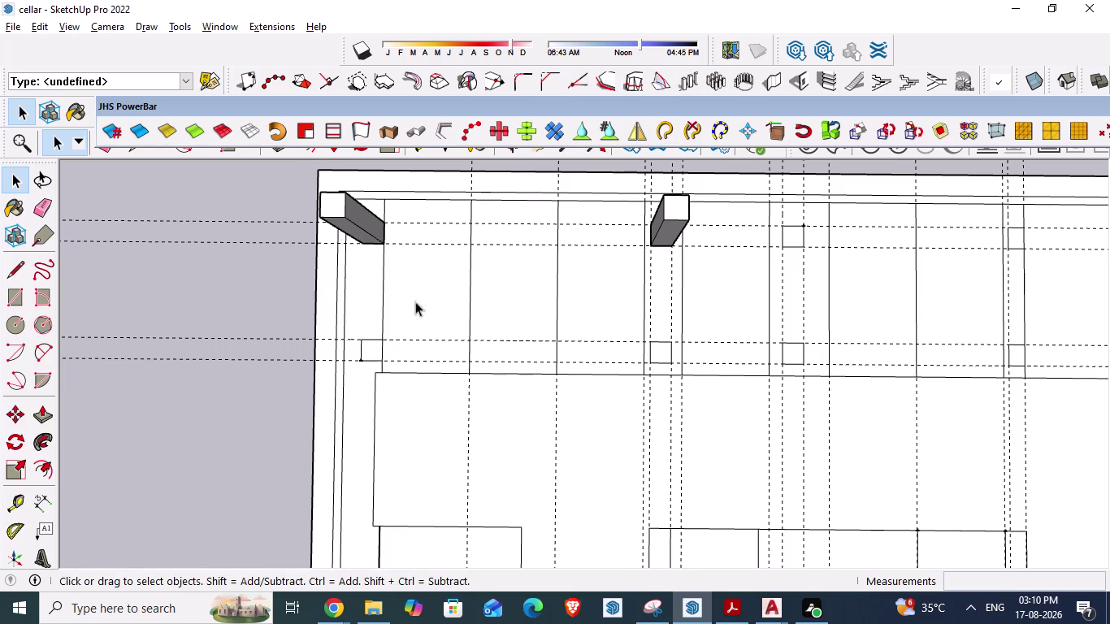
scroll(down, 3)
scroll(down, 3)
Copy the new column block and paste a copy onto the column square below.
scroll(down, 3)
click(682, 226)
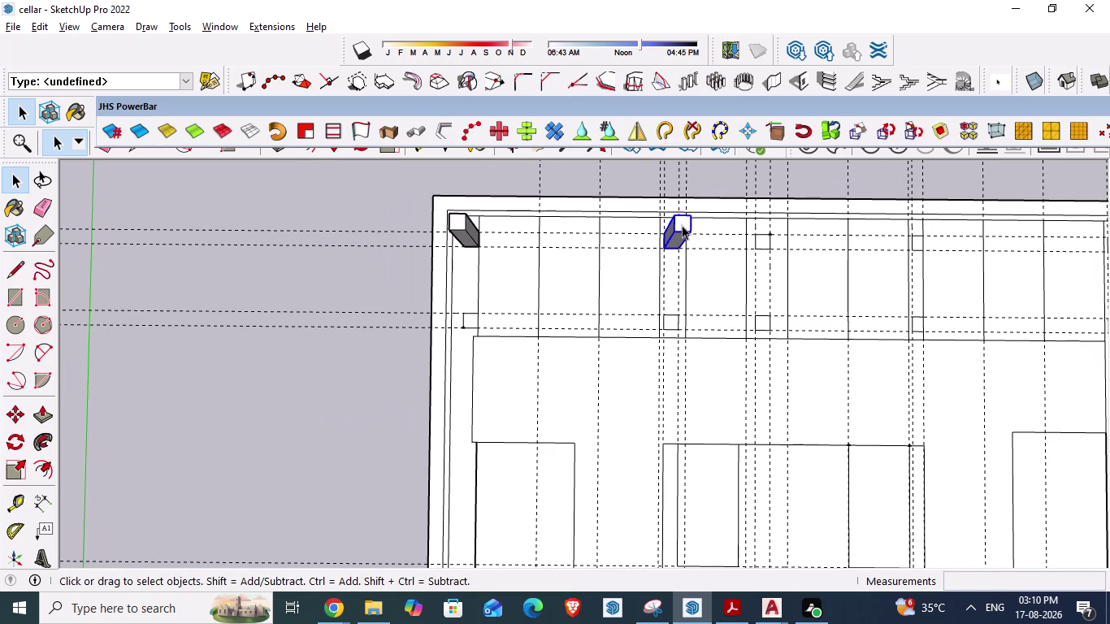
key(ctrl+c)
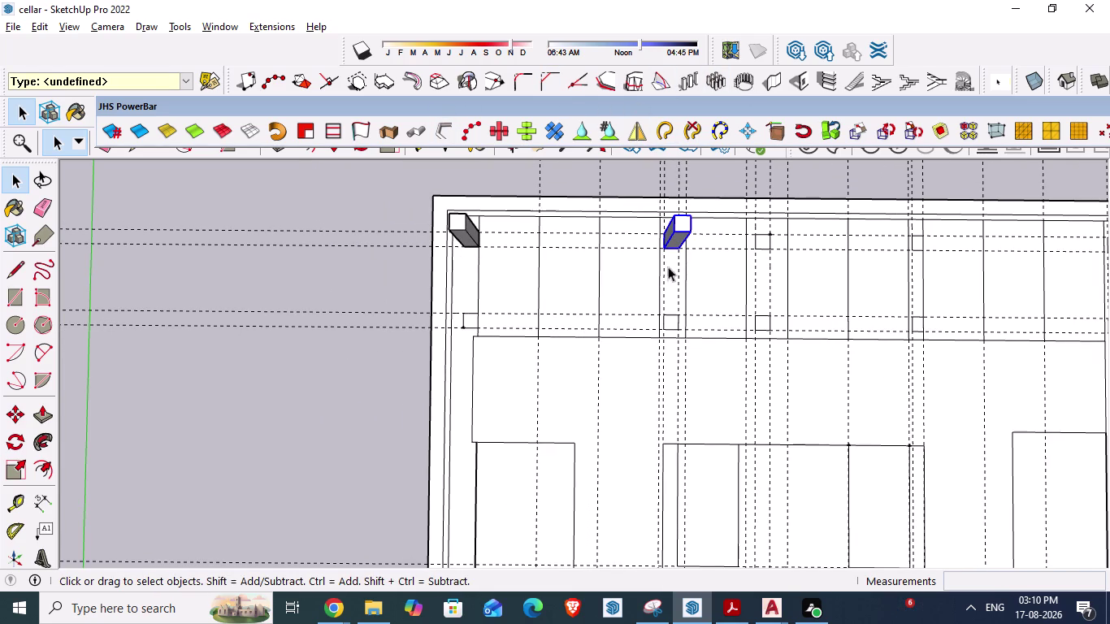
key(ctrl+v)
scroll(up, 3)
scroll(up, 3)
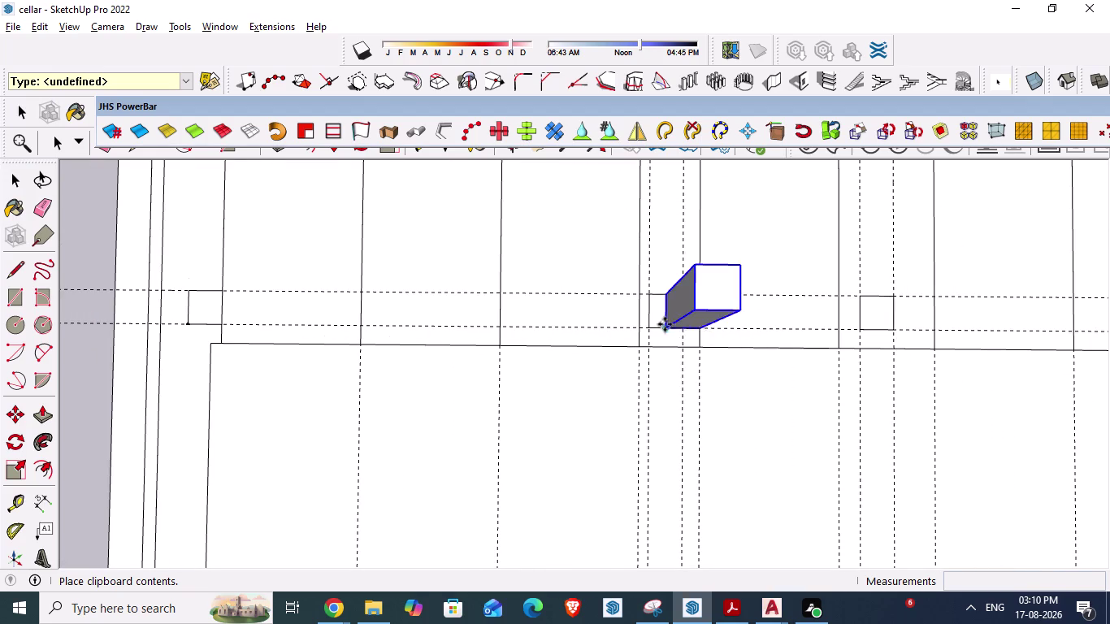
click(655, 329)
Paste two more block copies onto the next lower and the upper column squares.
scroll(down, 3)
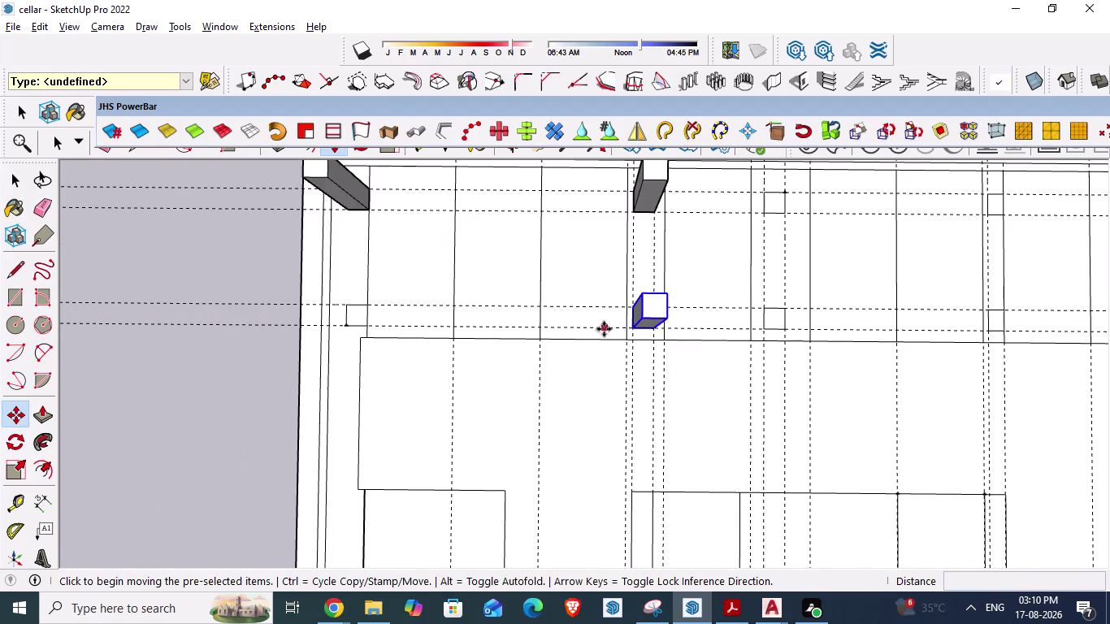
key(ctrl+v)
scroll(up, 3)
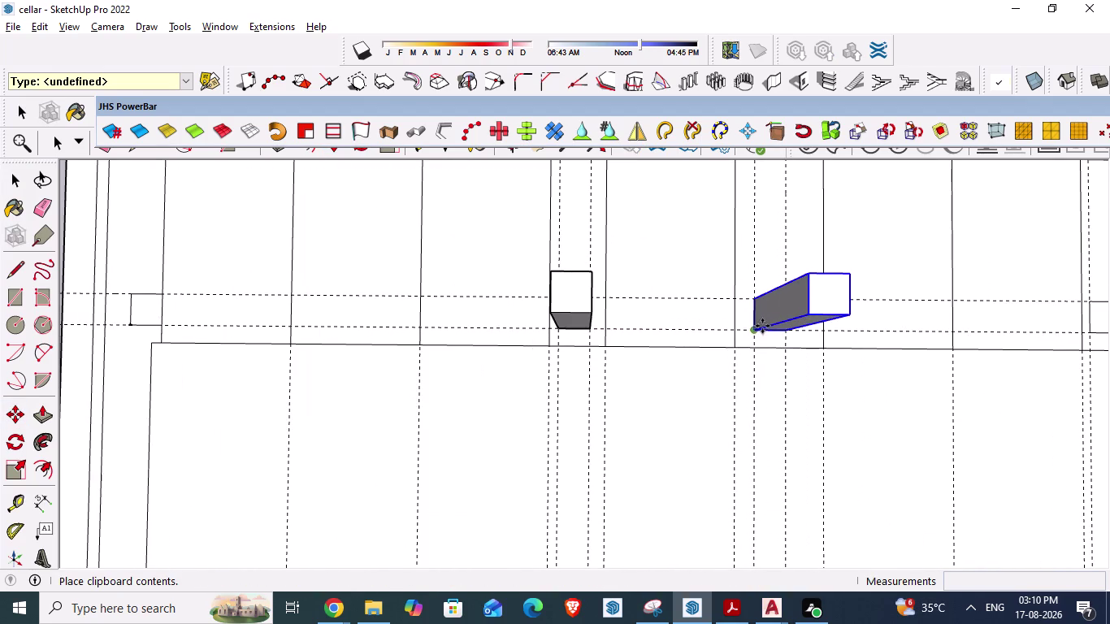
click(759, 325)
scroll(down, 3)
scroll(up, 3)
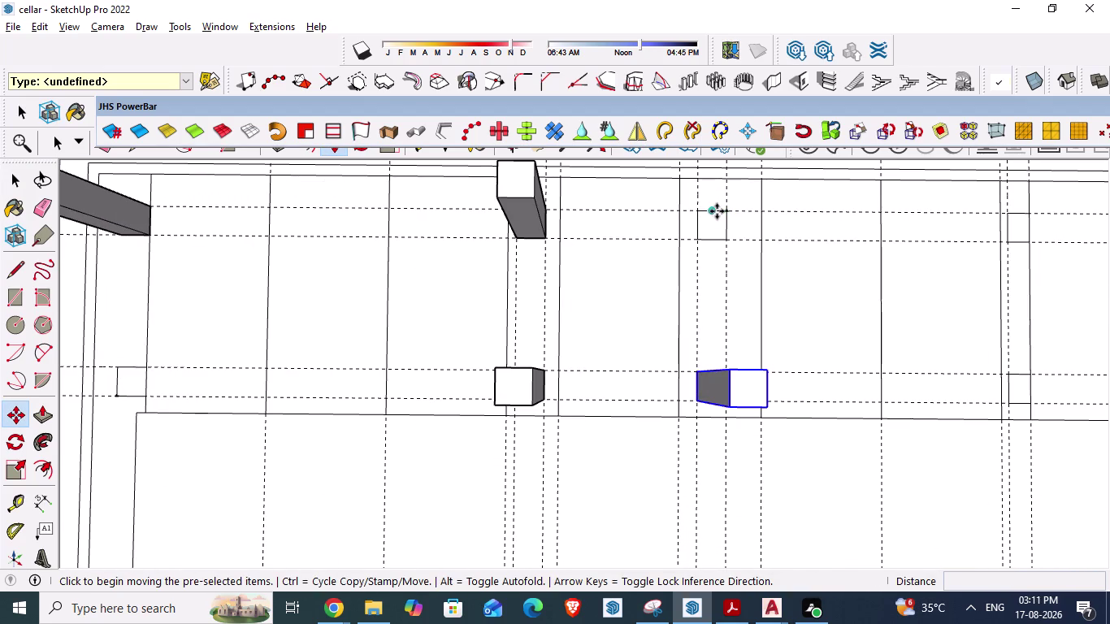
key(ctrl+v)
scroll(up, 3)
click(699, 242)
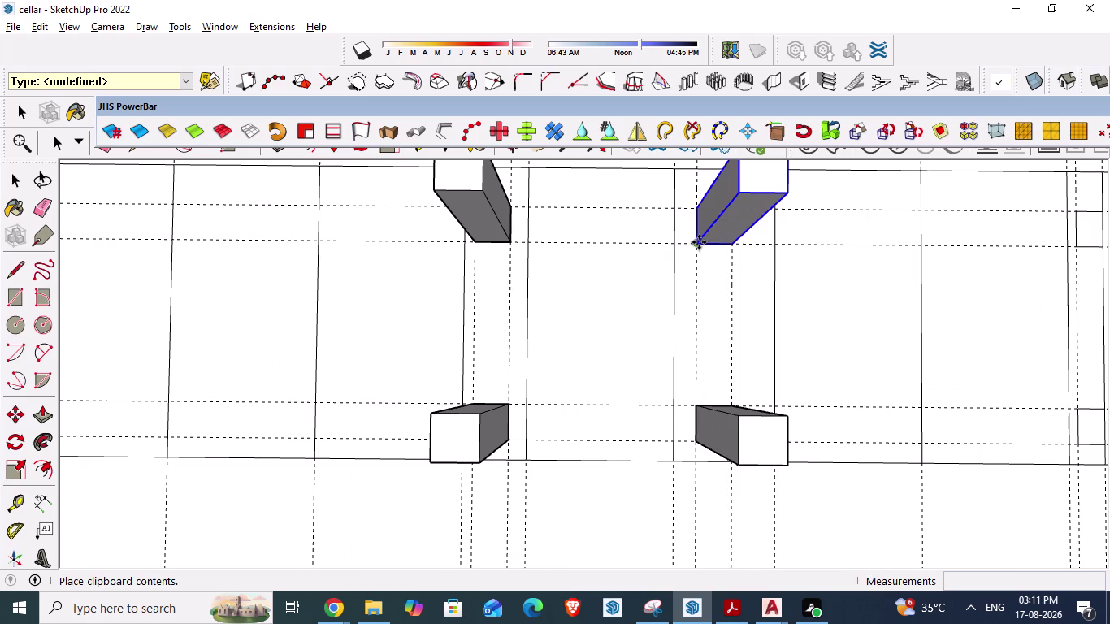
Drop another pasted block onto the left column square's corner and view the whole plan.
scroll(down, 3)
scroll(down, 3)
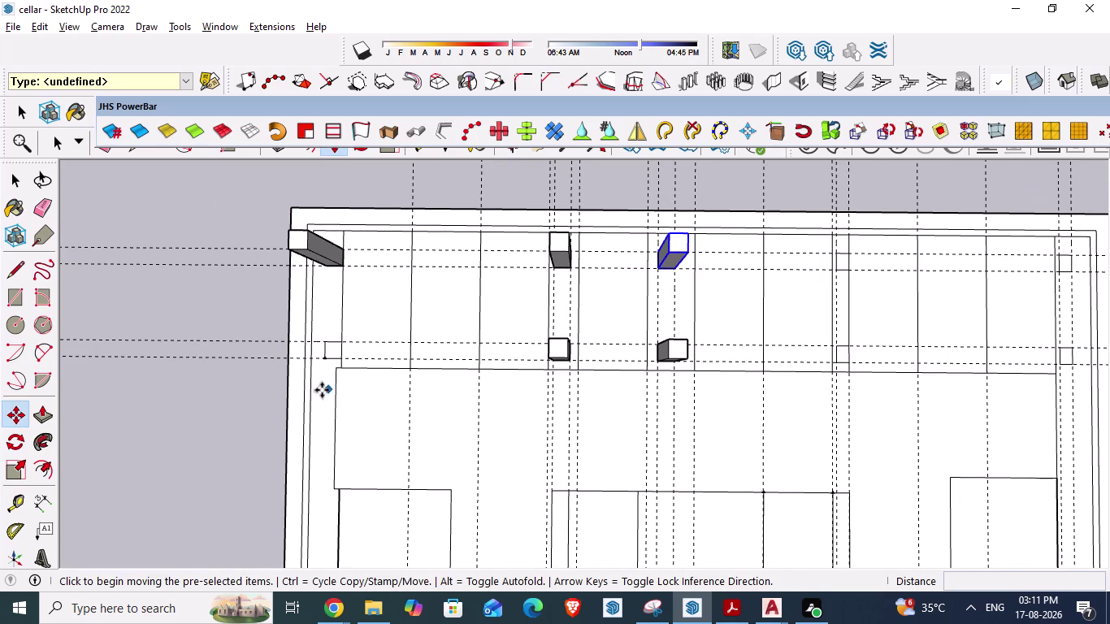
scroll(up, 3)
key(ctrl+v)
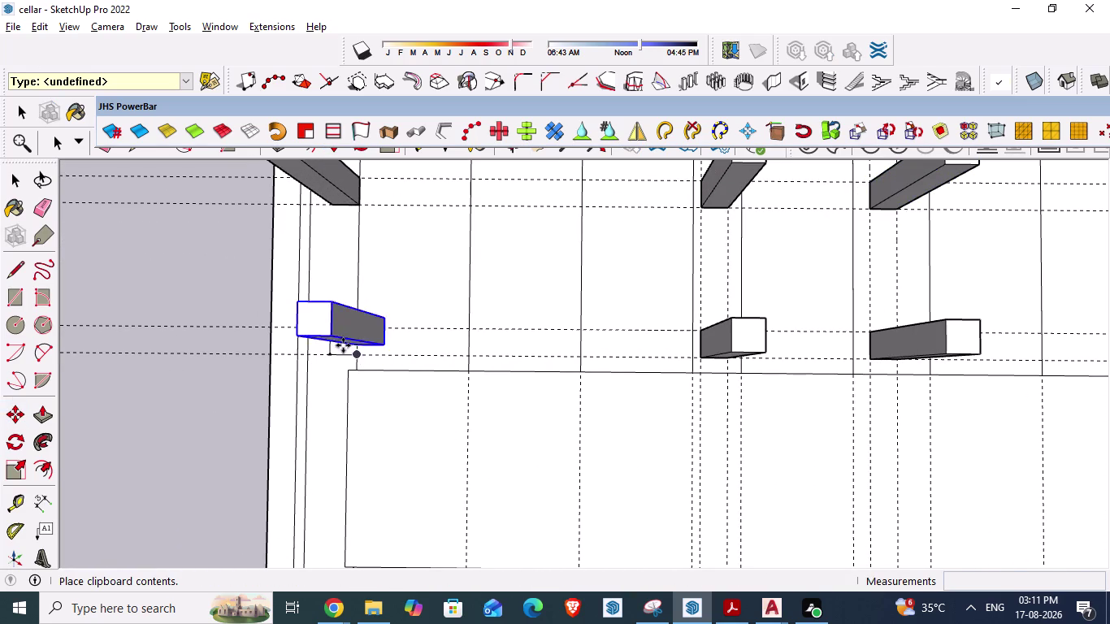
scroll(down, 3)
scroll(up, 3)
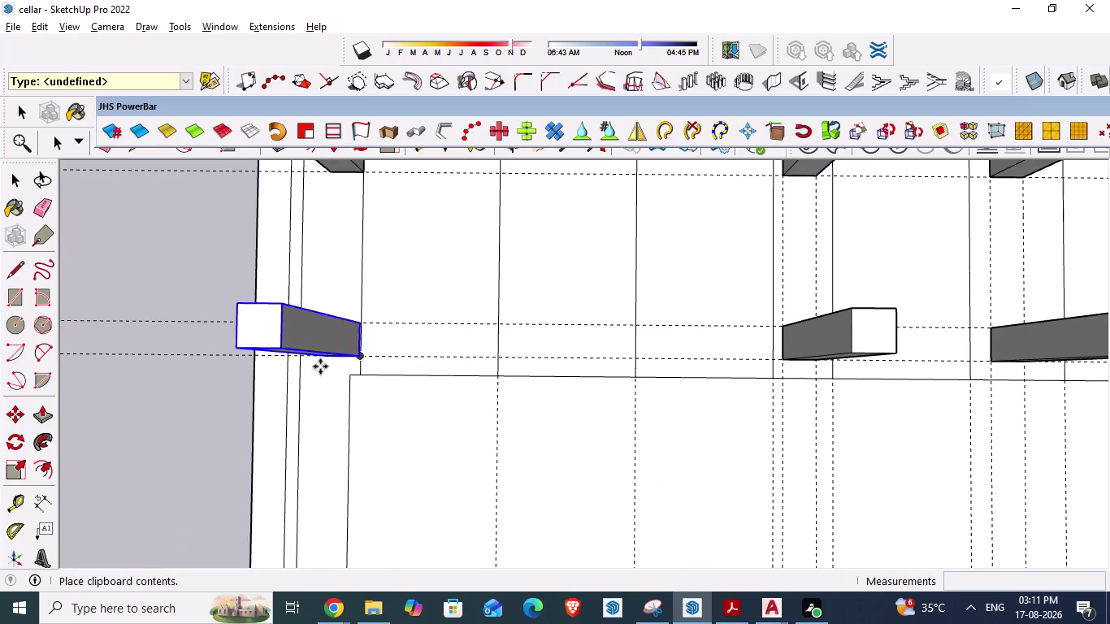
middle_drag(320, 366, 338, 344)
scroll(up, 3)
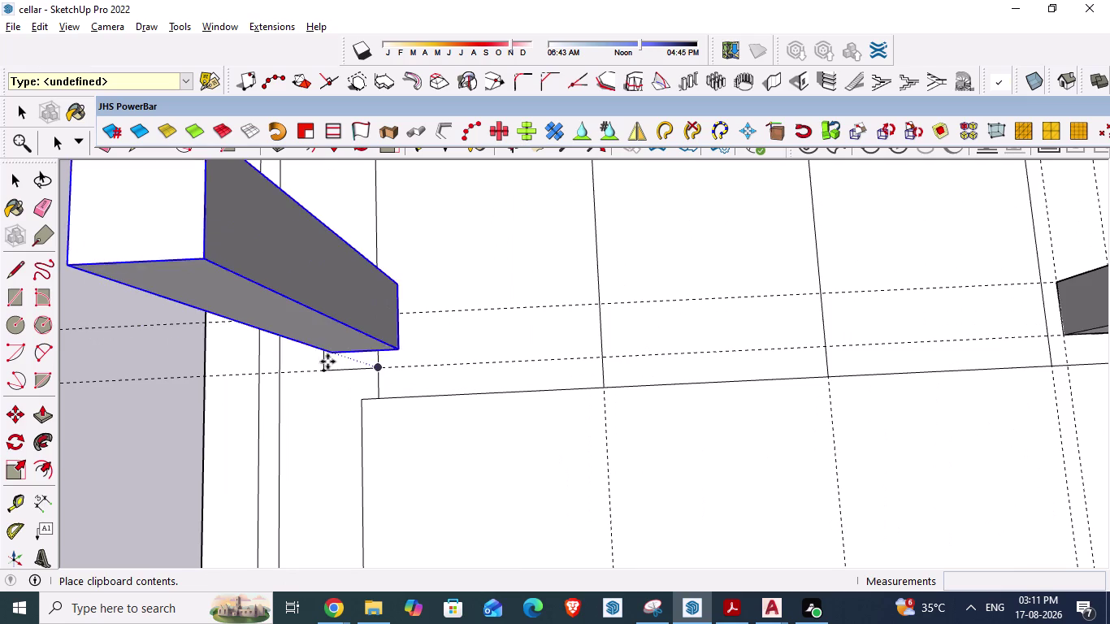
click(320, 366)
scroll(down, 3)
scroll(down, 3)
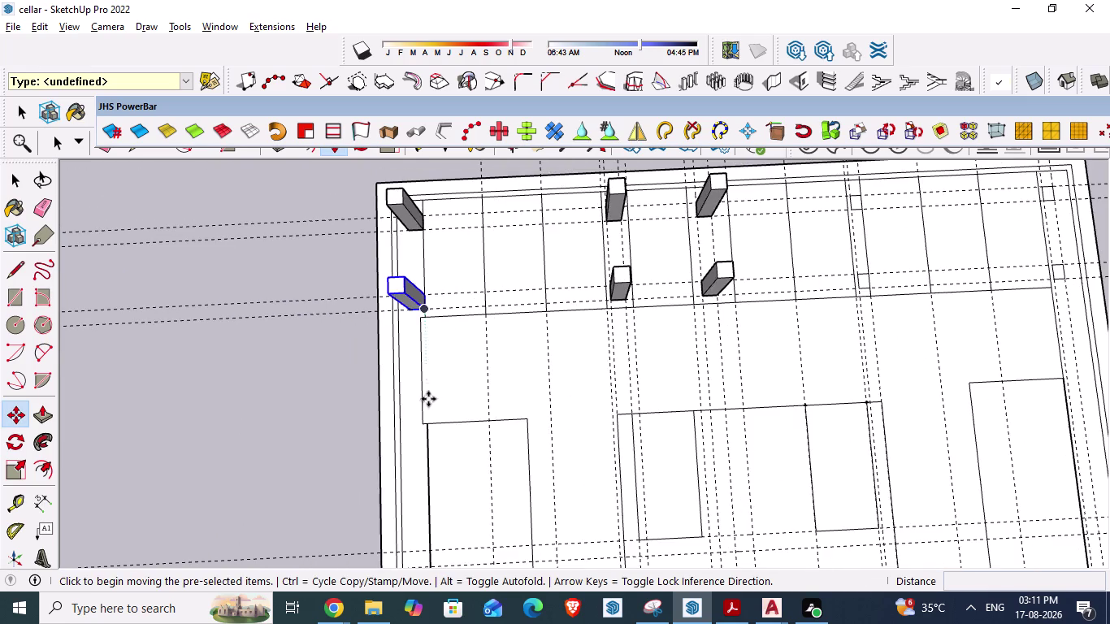
middle_drag(420, 416, 416, 353)
scroll(down, 3)
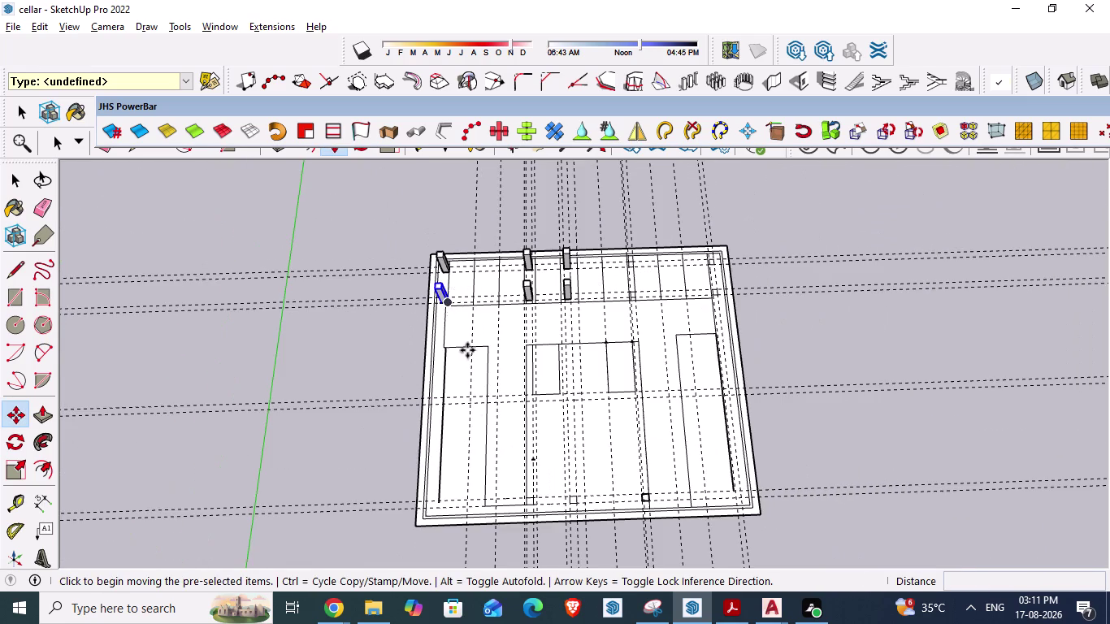
scroll(up, 3)
scroll(up, 3)
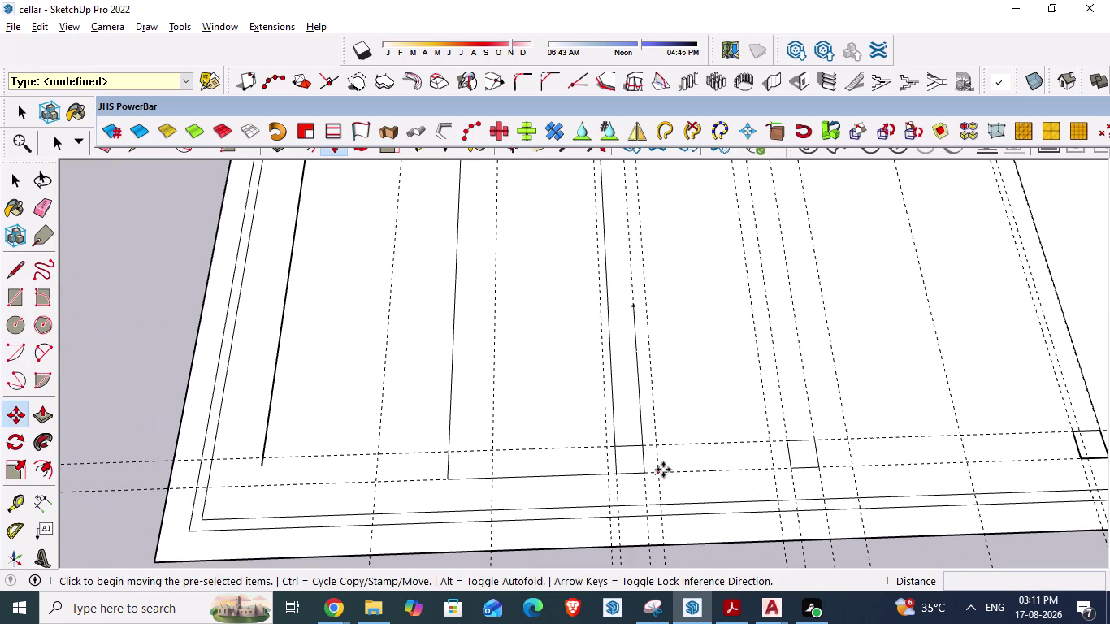
Paste three column block copies onto the bottom-row column squares.
key(ctrl+v)
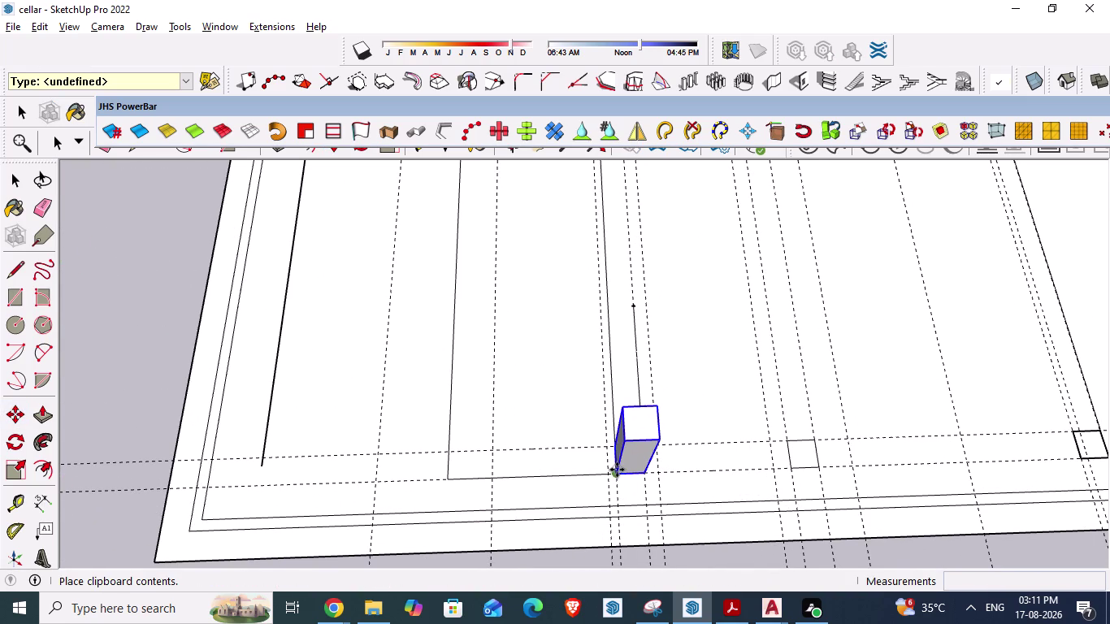
click(616, 470)
scroll(down, 3)
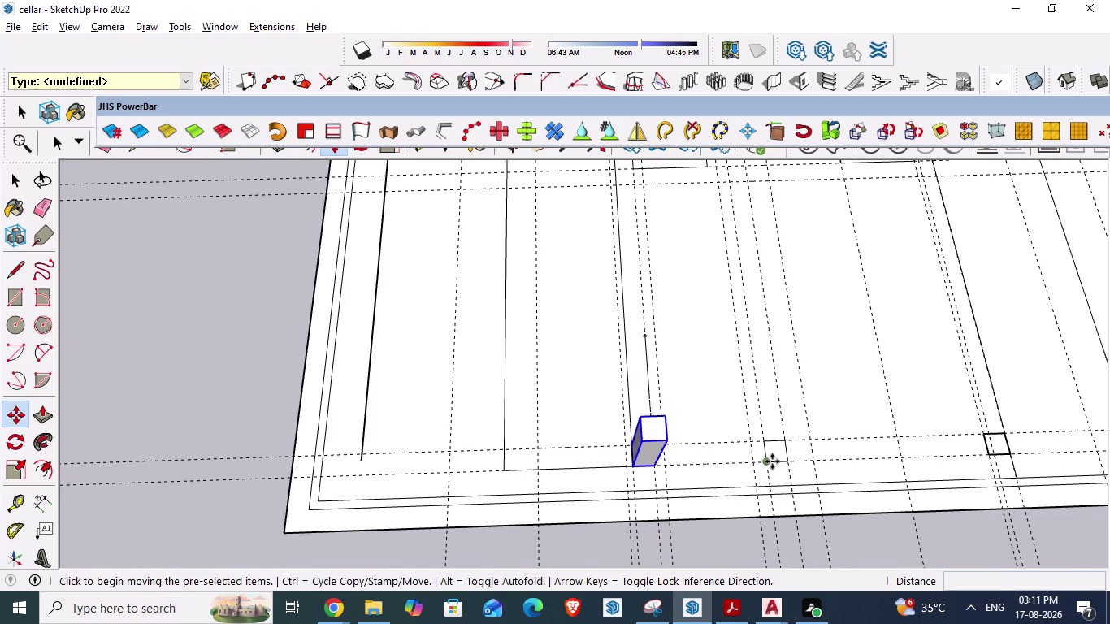
key(ctrl+v)
click(766, 458)
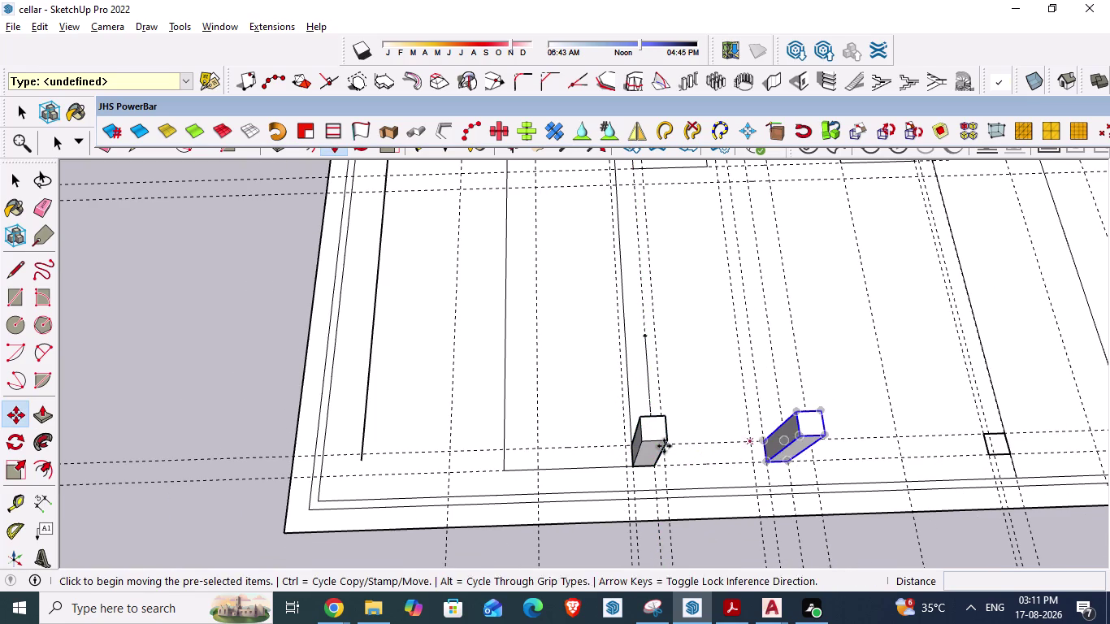
scroll(down, 3)
scroll(up, 3)
scroll(up, 3)
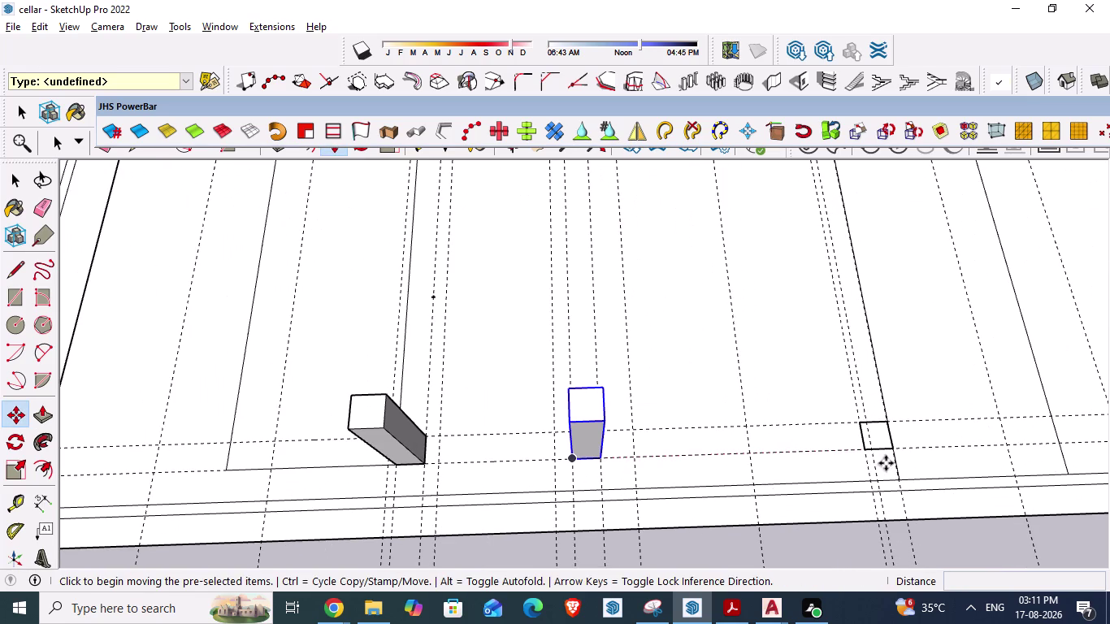
key(ctrl+v)
scroll(up, 3)
click(865, 441)
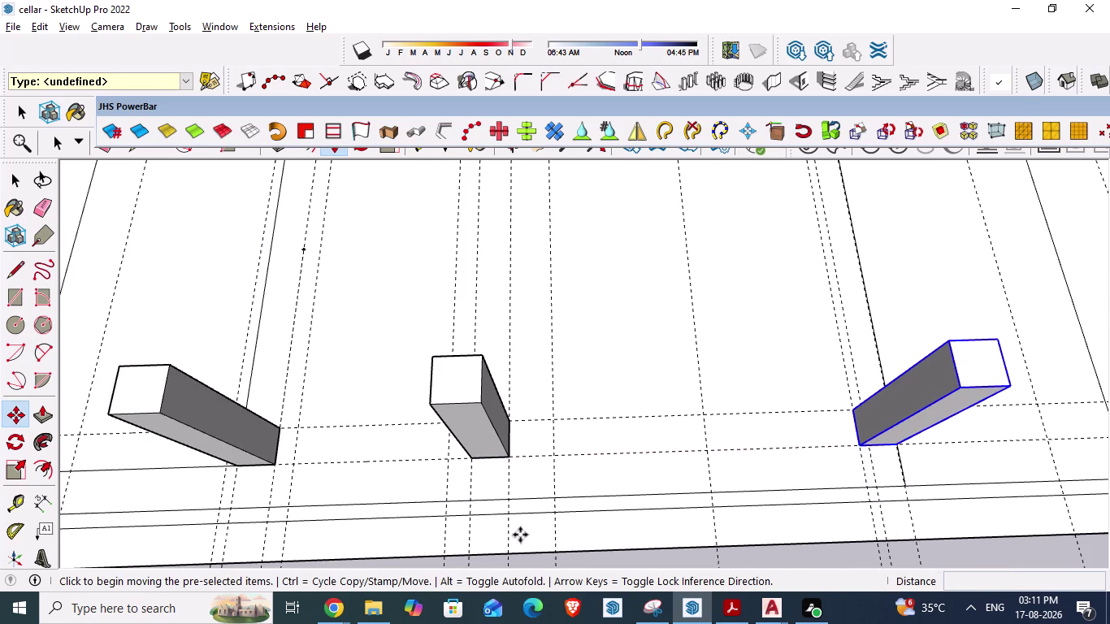
scroll(down, 3)
scroll(down, 3)
scroll(down, 3)
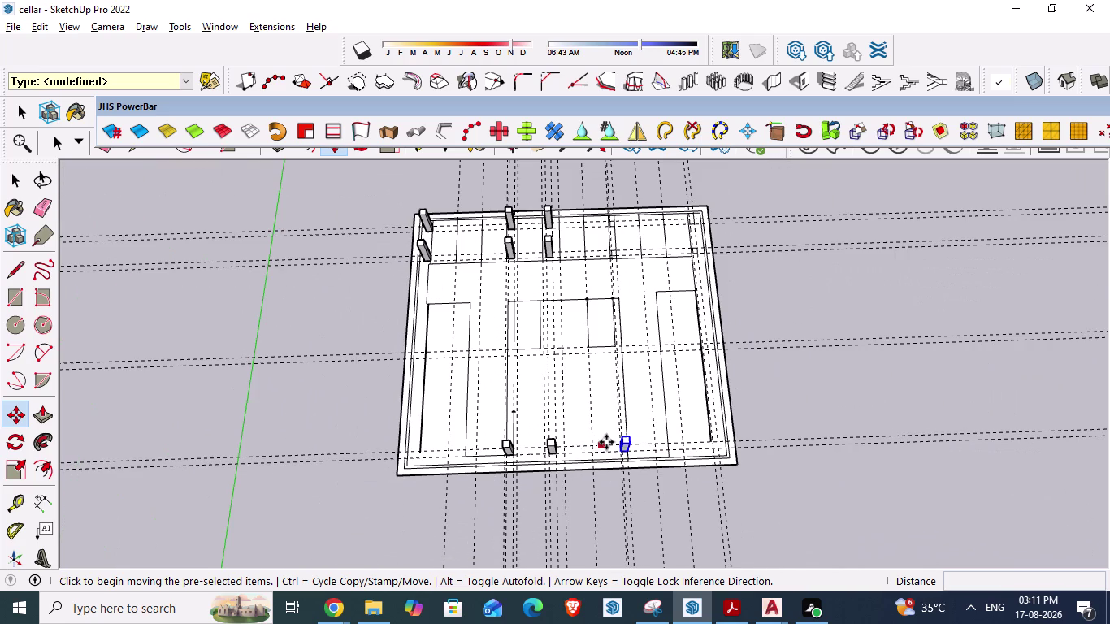
Save the model and orbit around the cellar plan to check the placed blocks.
key(ctrl+s)
scroll(up, 3)
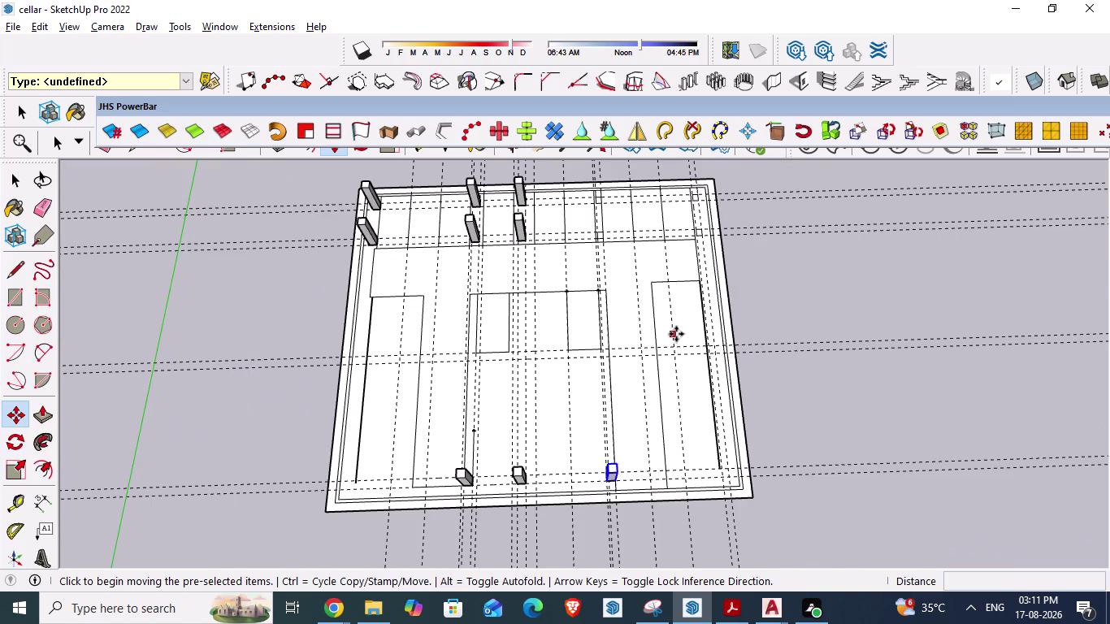
scroll(up, 3)
scroll(down, 3)
scroll(down, 3)
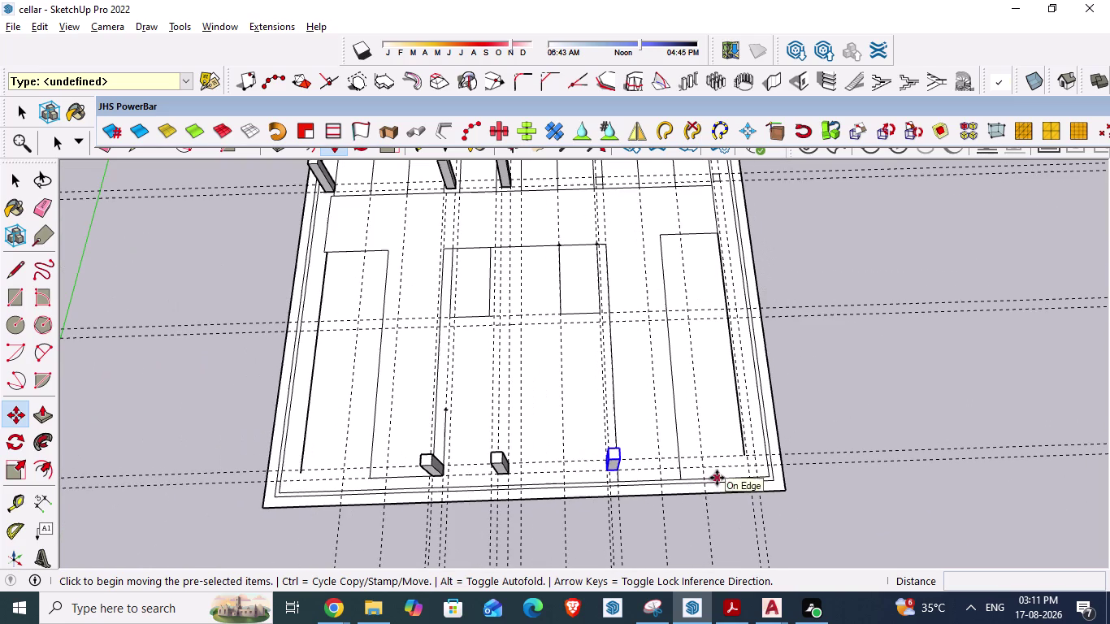
middle_drag(712, 400, 648, 421)
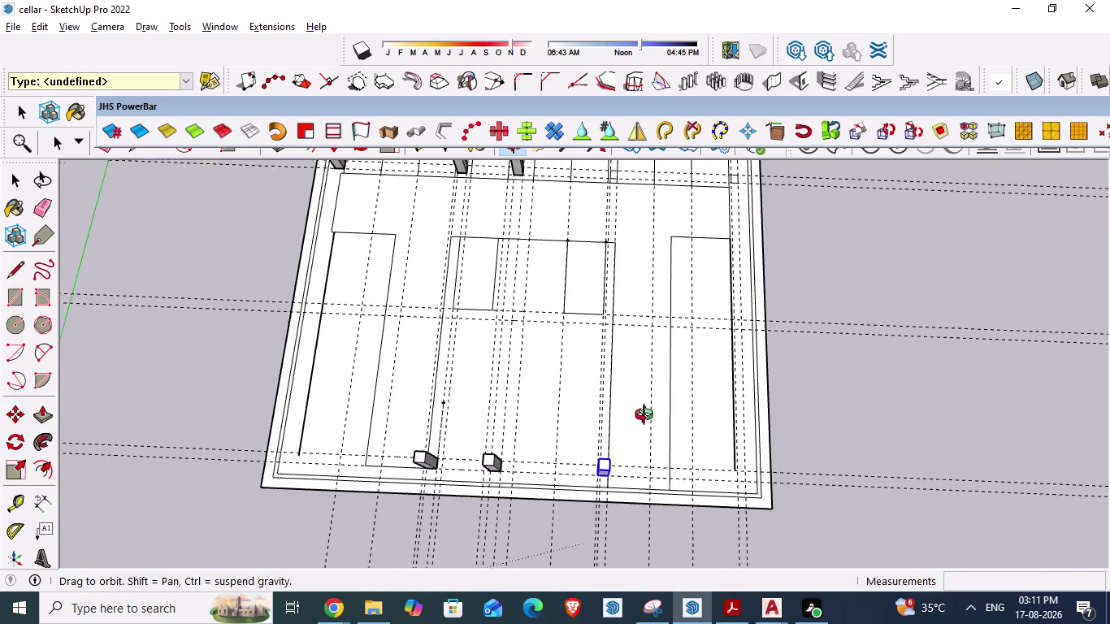
middle_drag(649, 421, 673, 374)
scroll(down, 3)
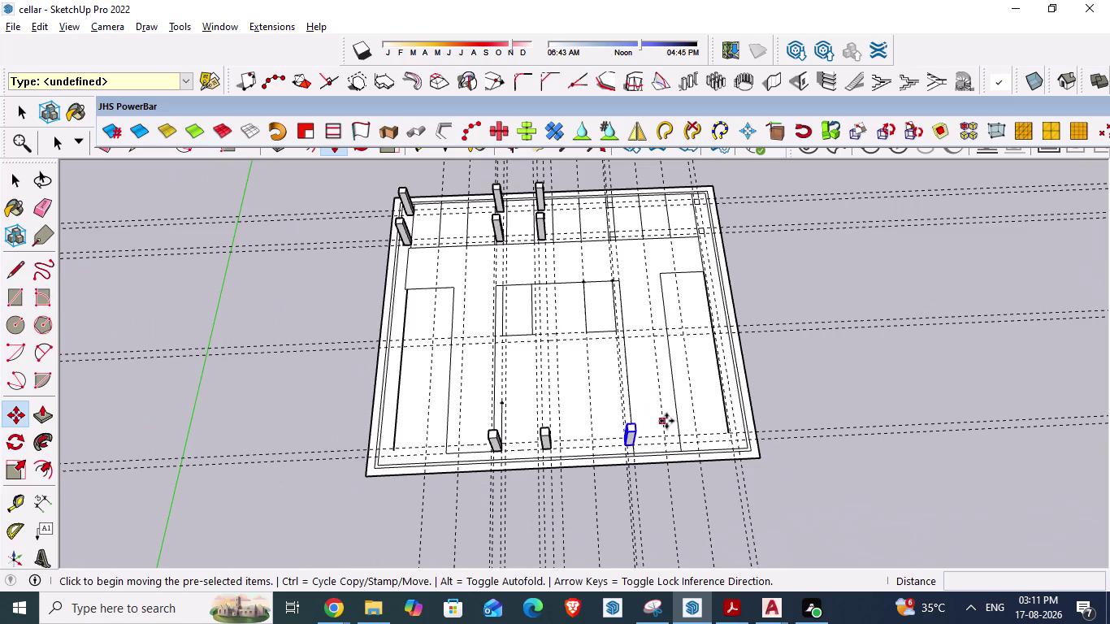
scroll(down, 3)
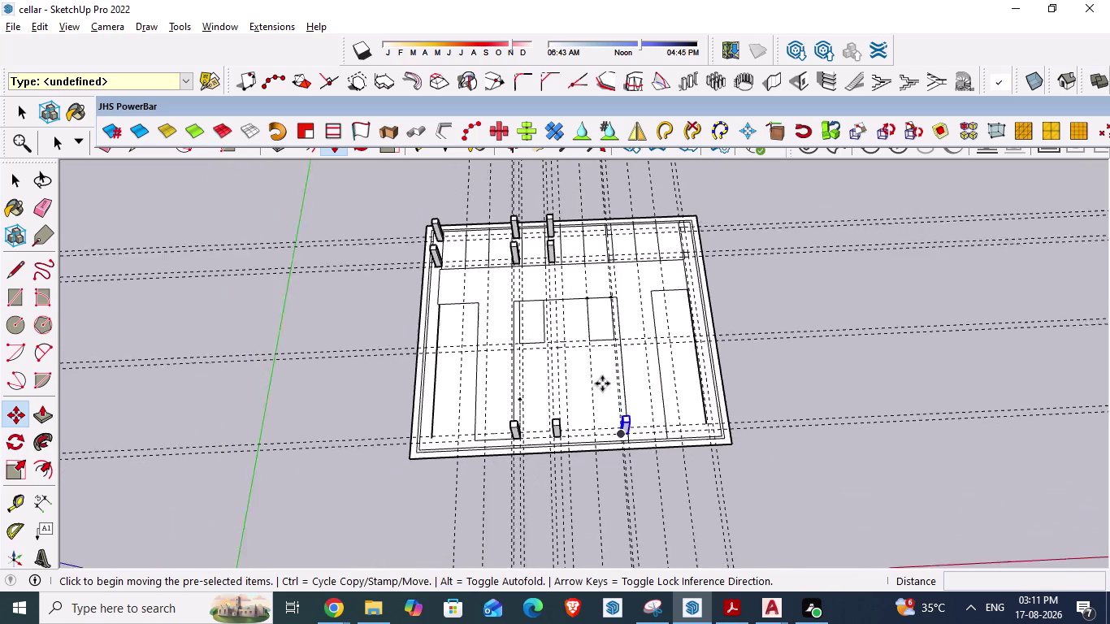
scroll(down, 3)
scroll(down, 3)
middle_drag(559, 336, 555, 400)
scroll(down, 3)
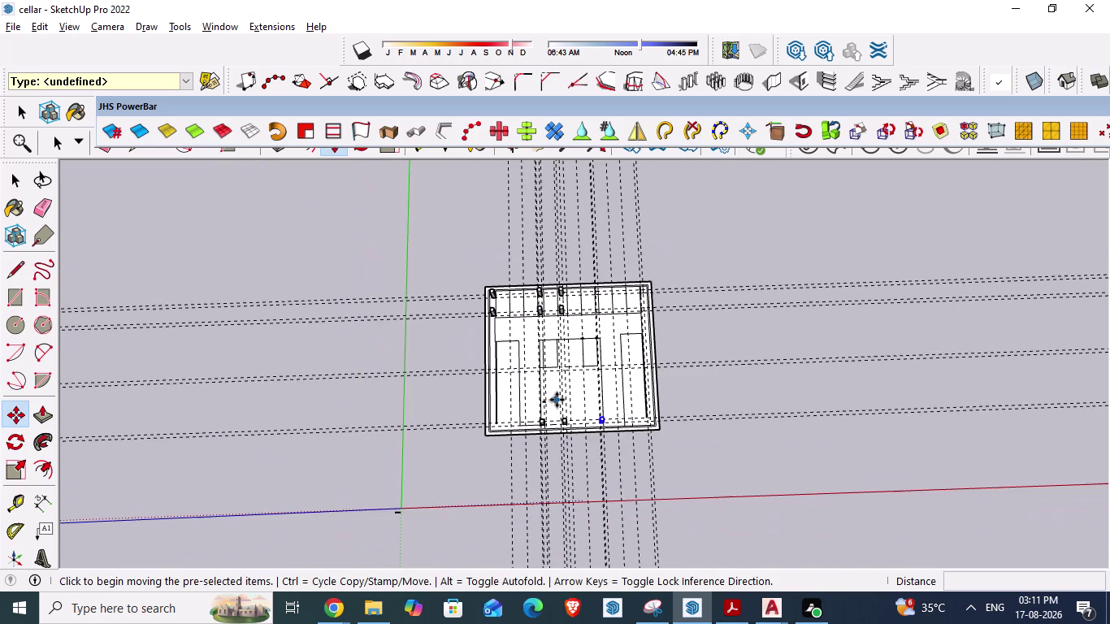
scroll(up, 3)
scroll(up, 3)
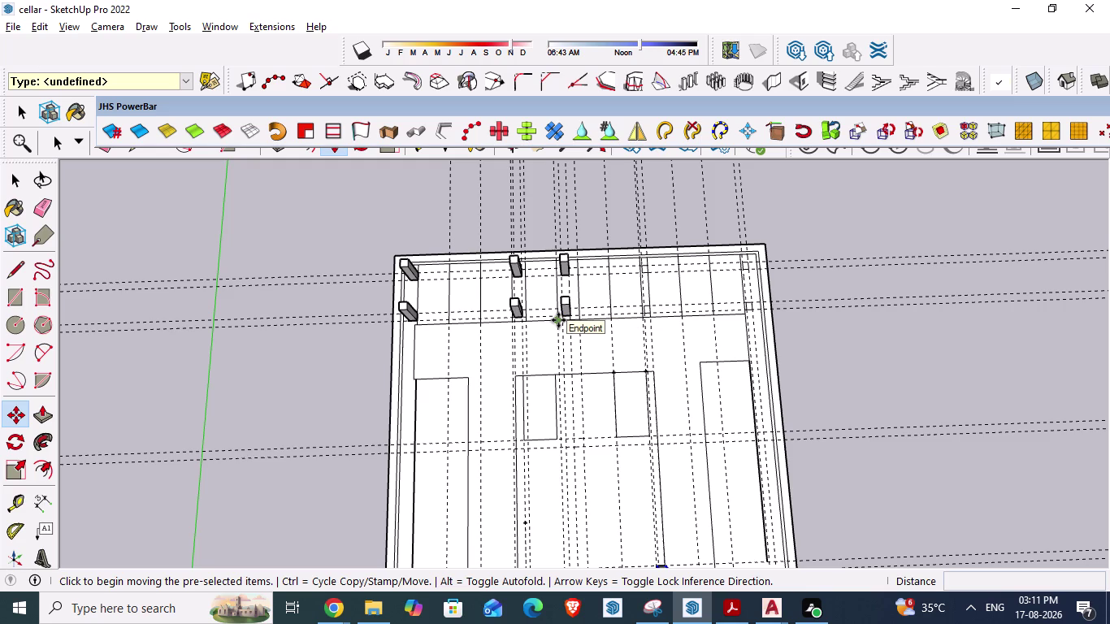
Switch to the AutoCAD floor plan for reference and back to SketchUp.
scroll(down, 3)
scroll(down, 3)
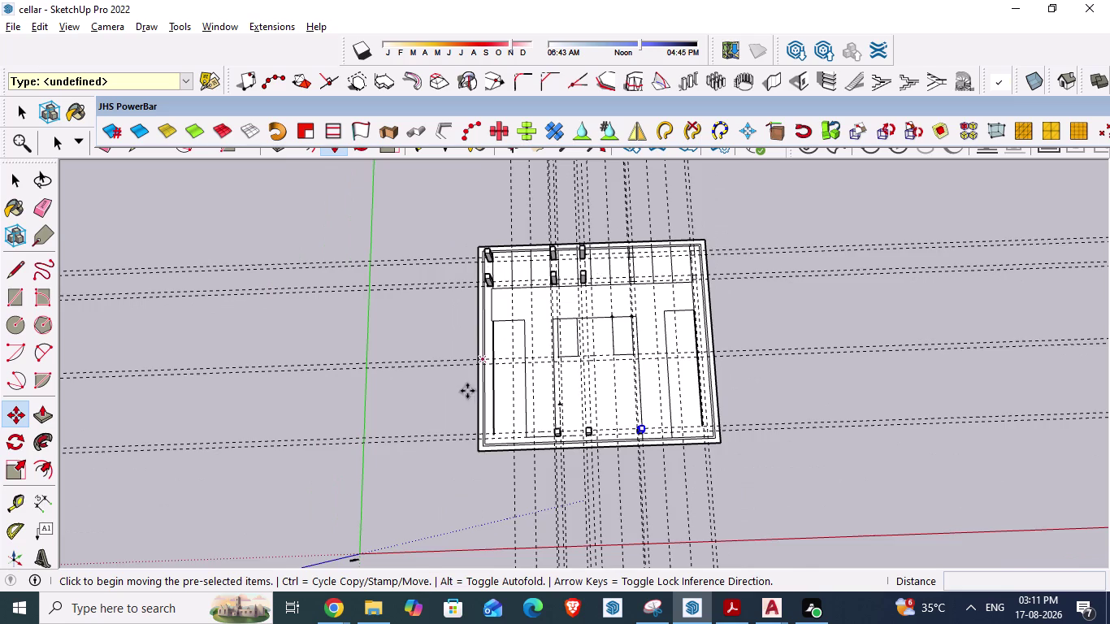
scroll(up, 3)
key(alt+Tab)
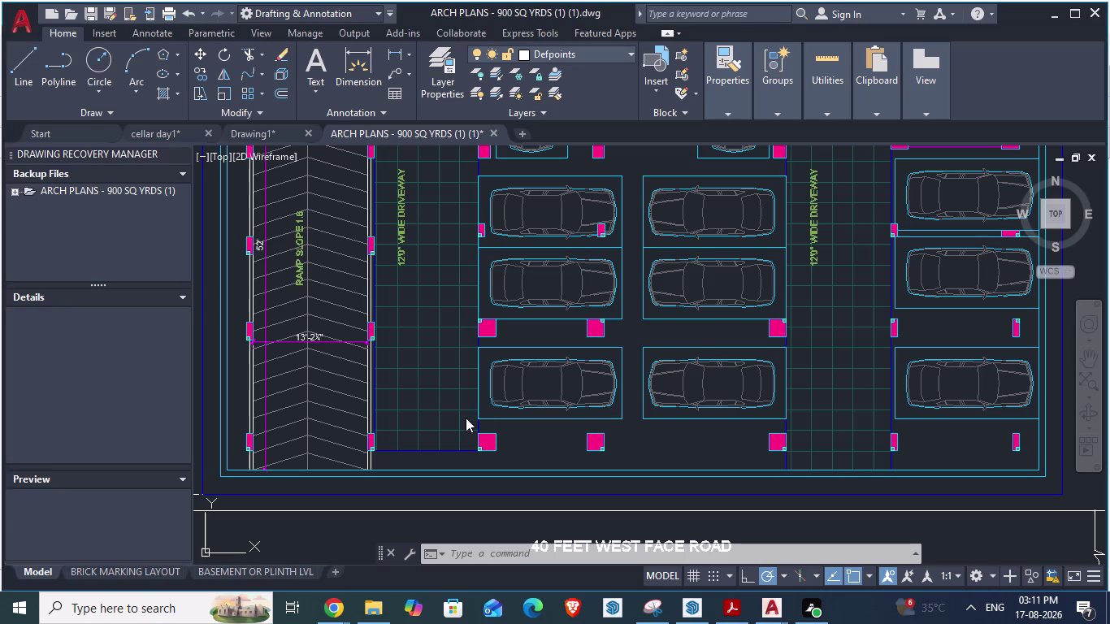
scroll(down, 3)
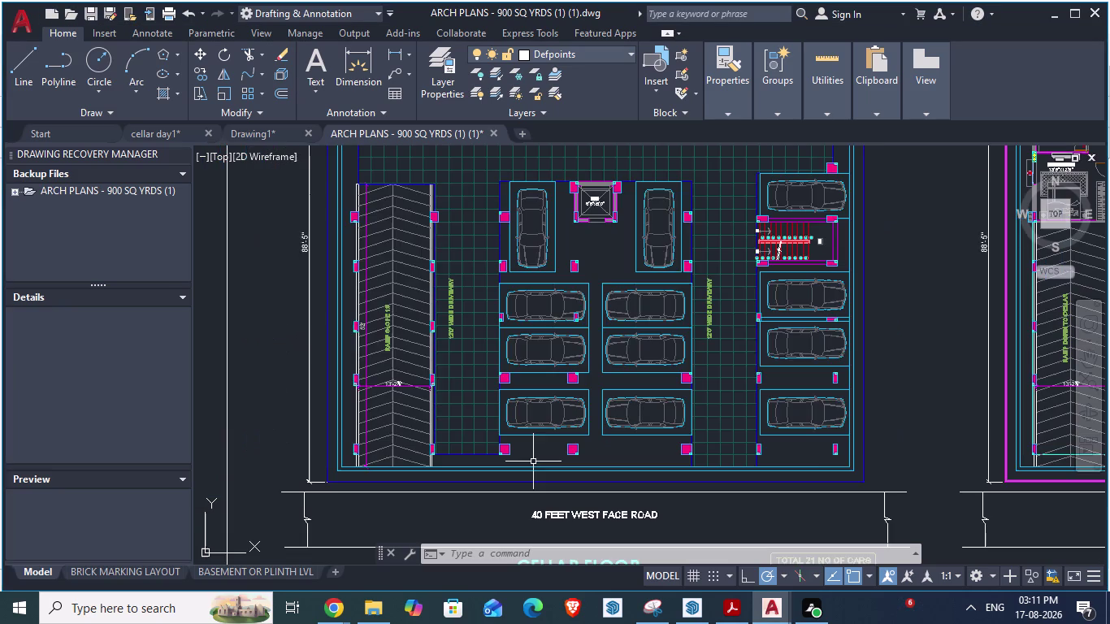
key(alt+Tab)
key(alt+Tab)
key(alt+Tab)
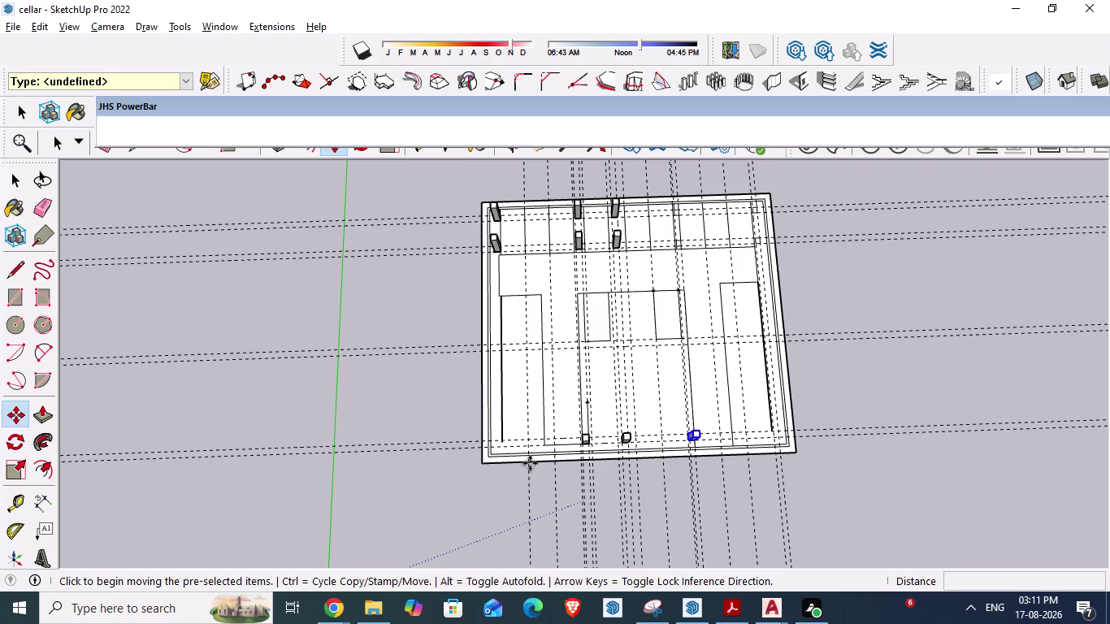
scroll(up, 3)
scroll(up, 3)
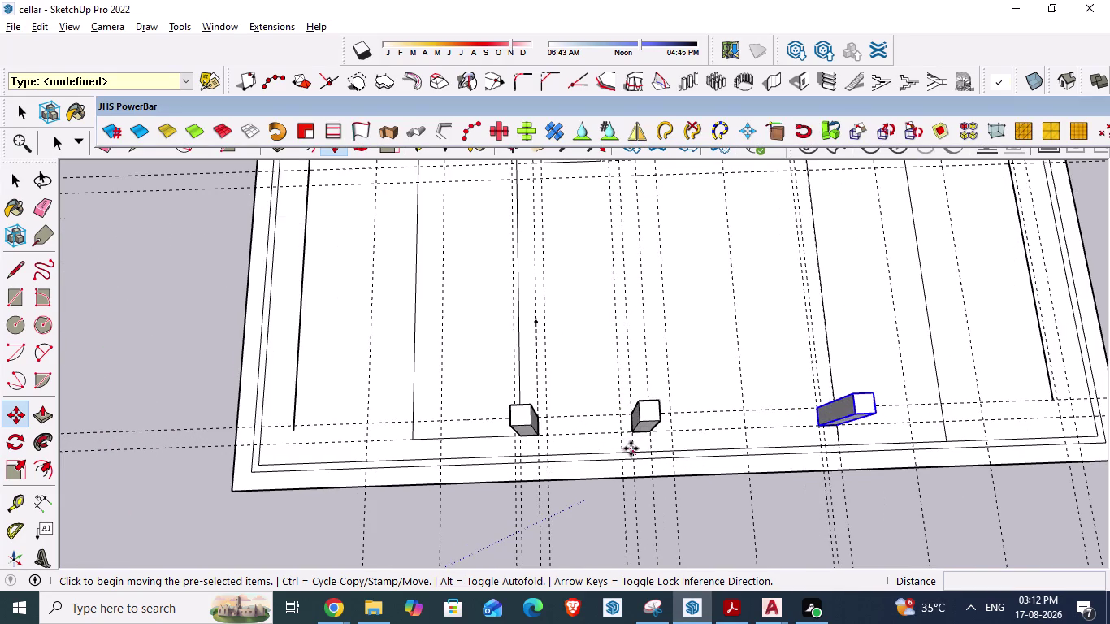
key(alt+Tab)
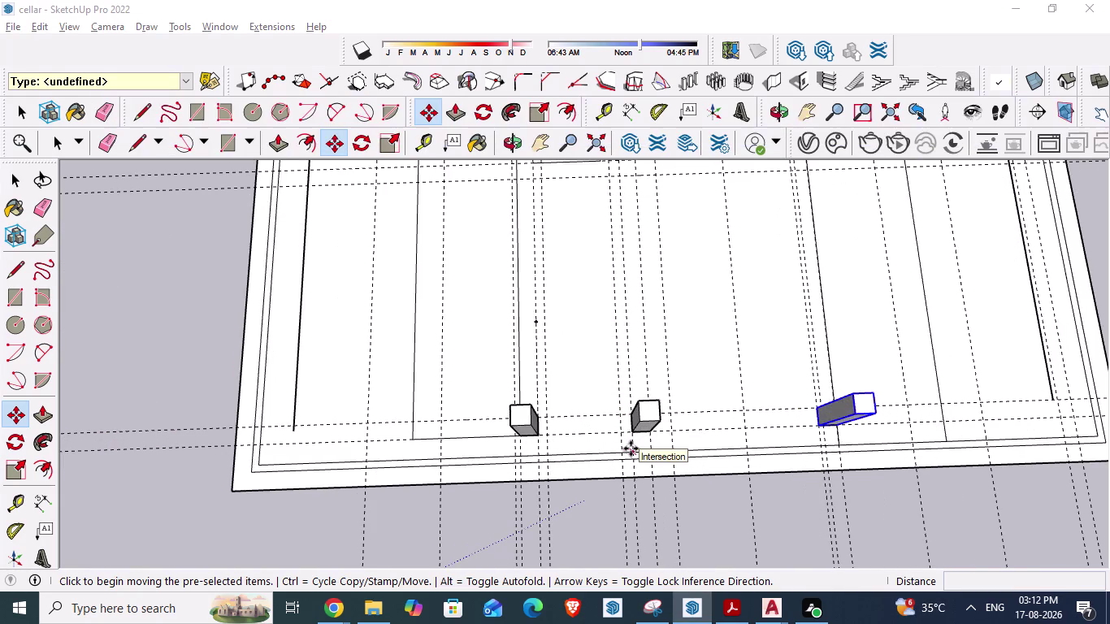